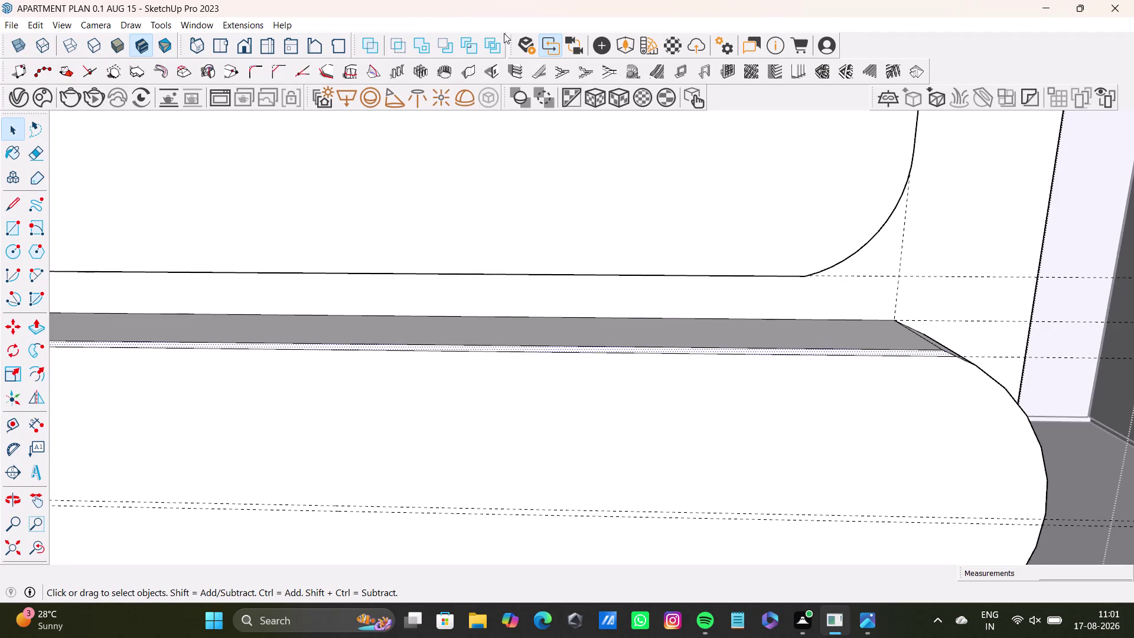
Draw an edge across the unit's middle, from the left curved end to the right curved end.
scroll(down, 3)
scroll(down, 3)
scroll(down, 3)
middle_drag(557, 361, 625, 333)
middle_drag(643, 352, 637, 317)
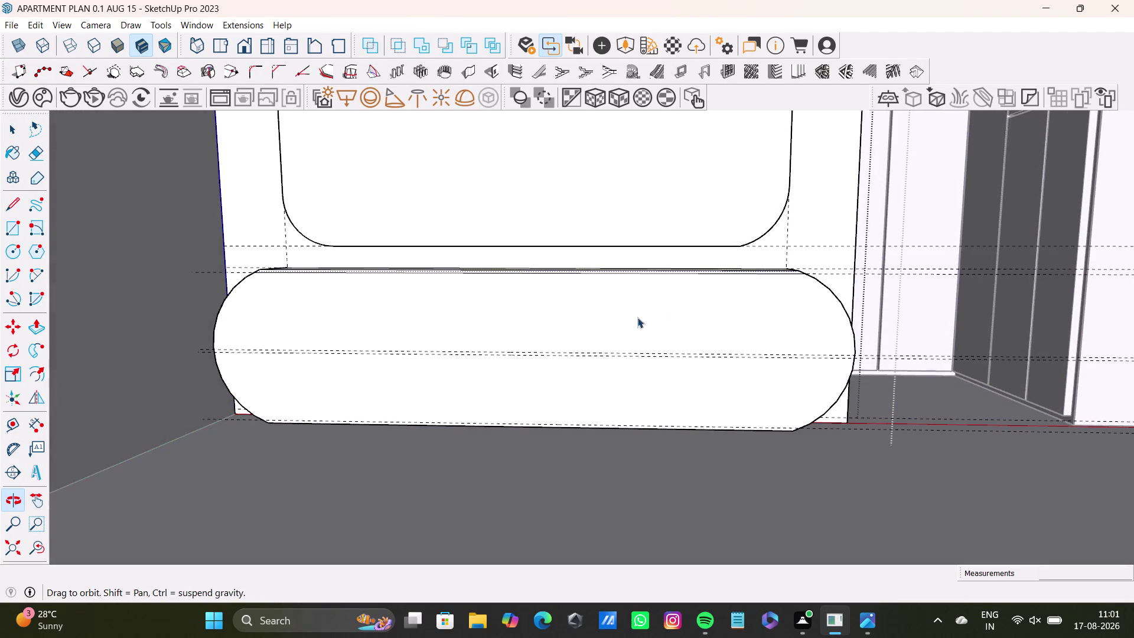
scroll(up, 3)
middle_drag(544, 338, 580, 315)
click(4, 229)
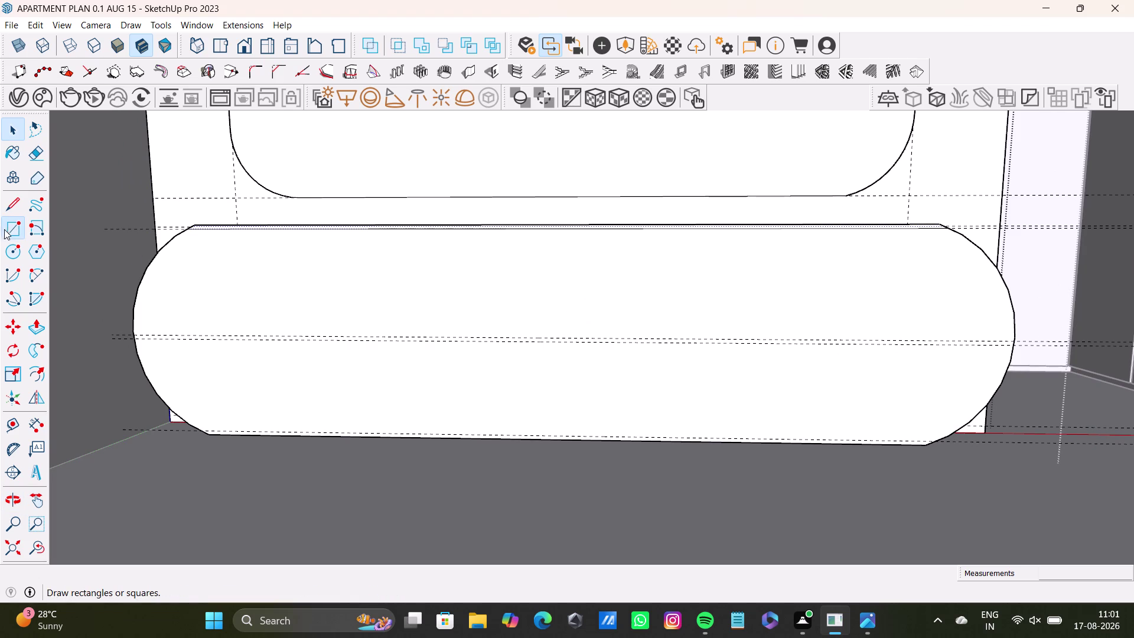
scroll(up, 3)
key(space)
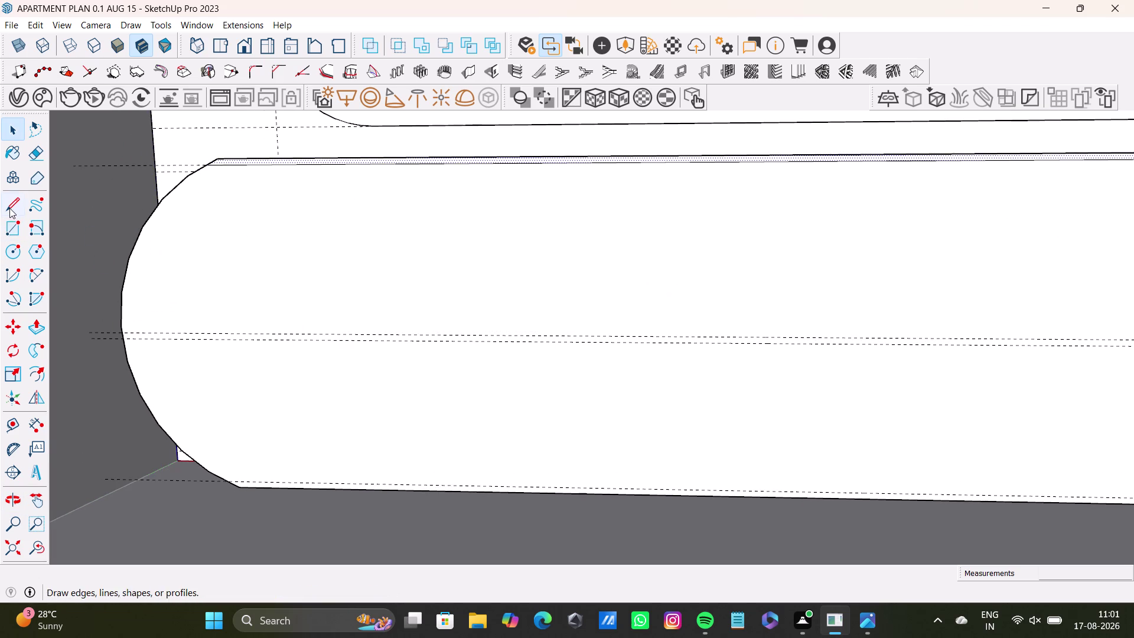
click(14, 206)
scroll(up, 3)
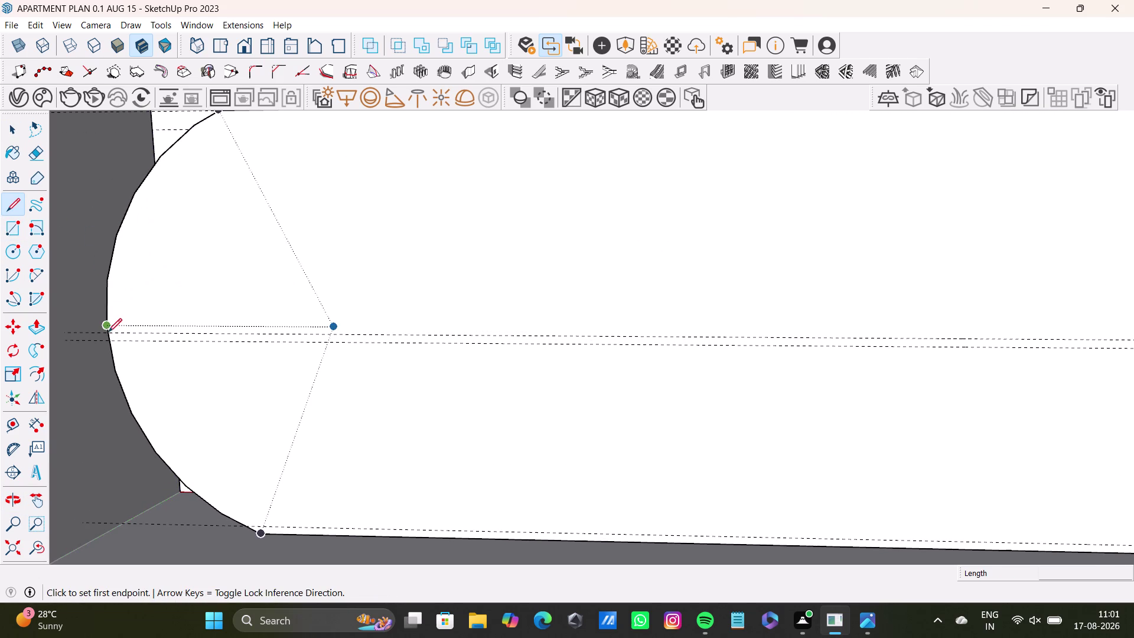
scroll(up, 3)
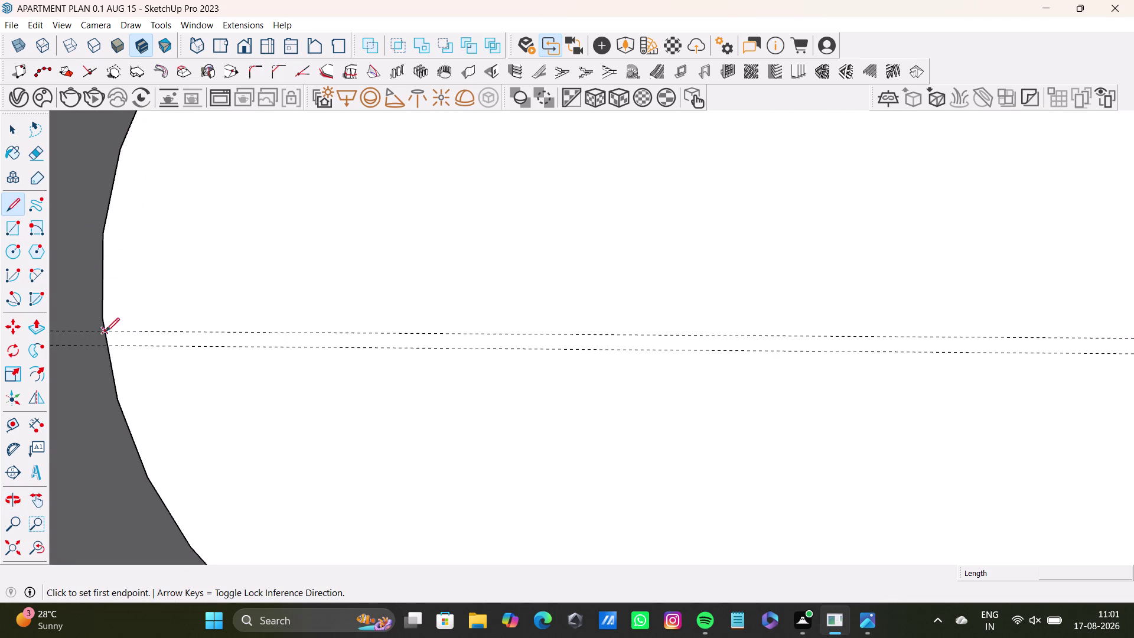
drag(106, 331, 126, 332)
scroll(down, 3)
middle_drag(919, 332, 170, 305)
scroll(down, 3)
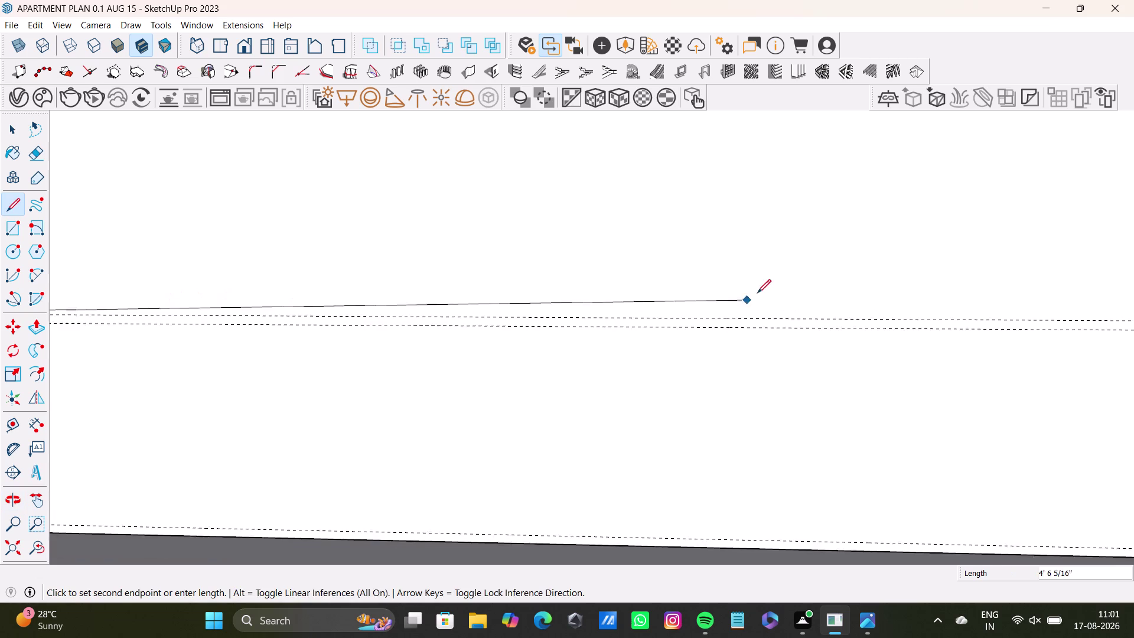
scroll(down, 3)
middle_drag(873, 317, 474, 365)
scroll(down, 3)
middle_drag(911, 359, 829, 379)
scroll(up, 3)
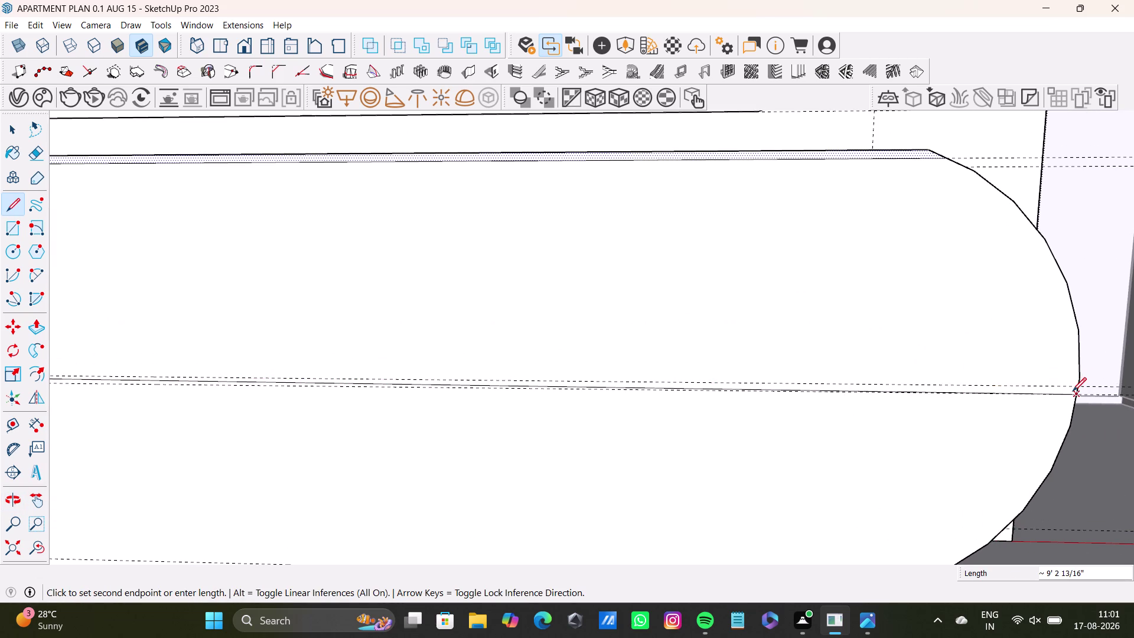
click(1074, 386)
scroll(down, 3)
middle_drag(652, 376, 990, 312)
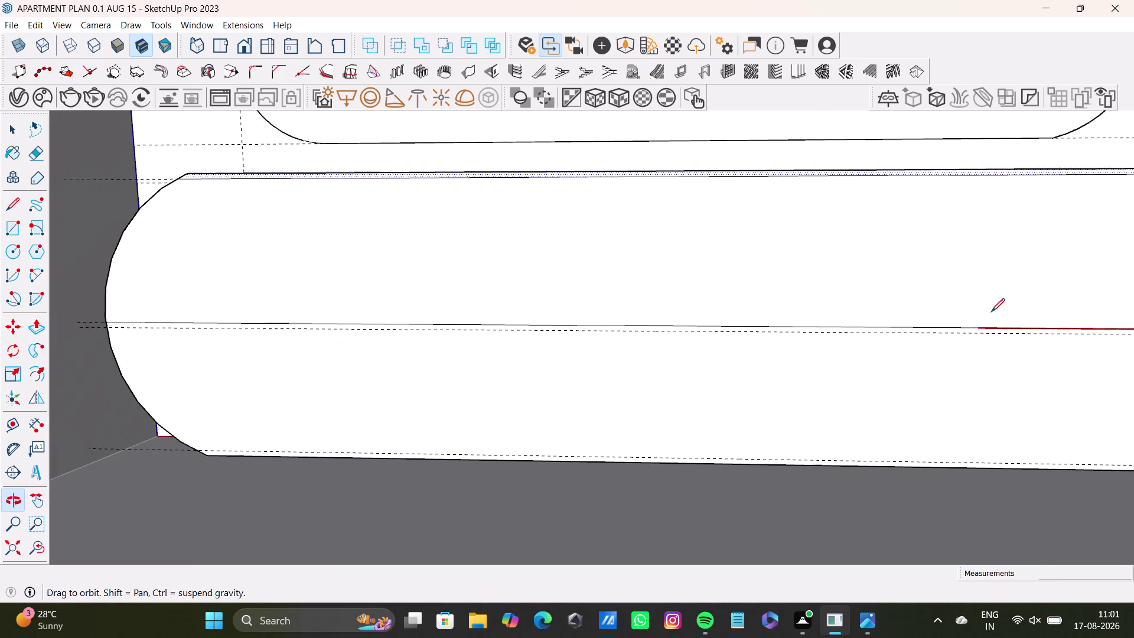
key(space)
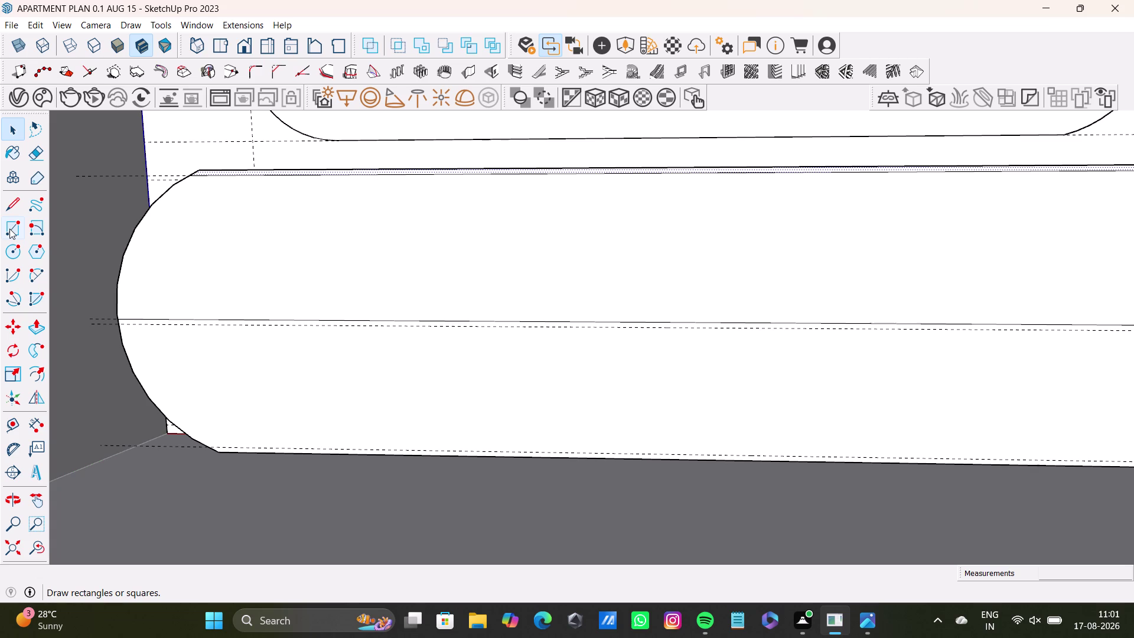
Abandon a rectangle attempt and draw a second edge from the left curved end to the right.
click(10, 228)
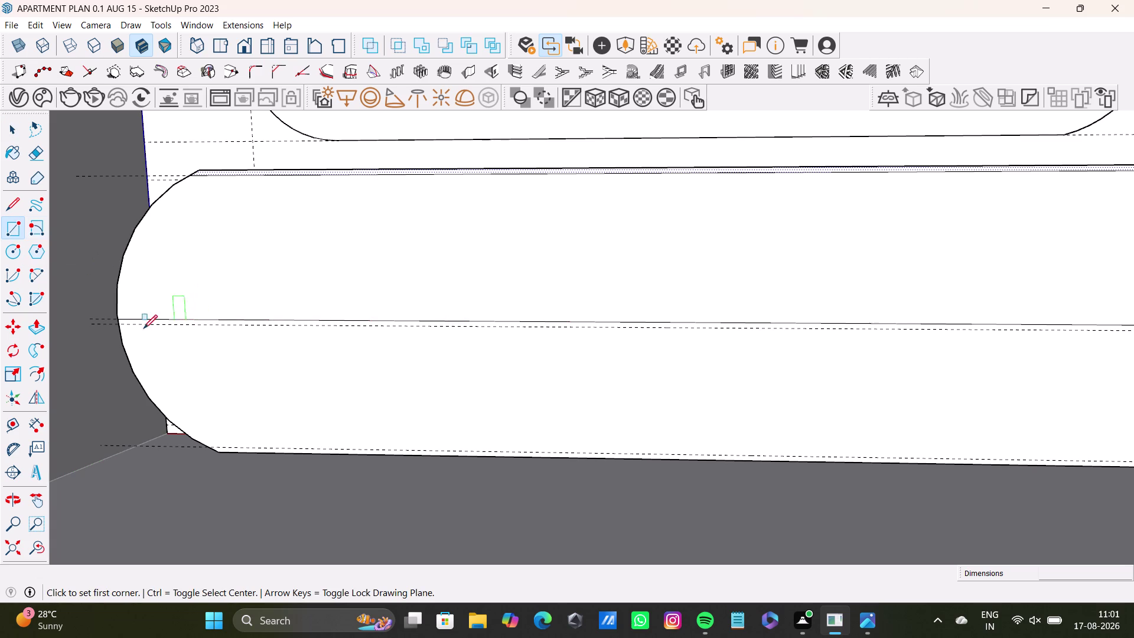
scroll(up, 3)
scroll(up, 3)
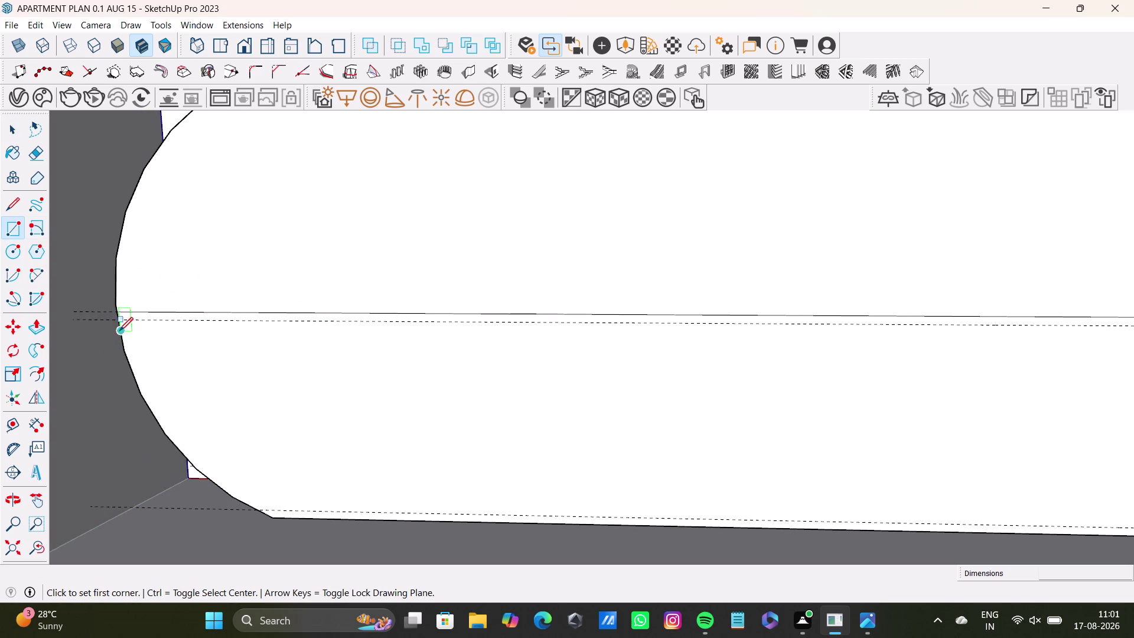
scroll(up, 3)
middle_drag(226, 355, 257, 343)
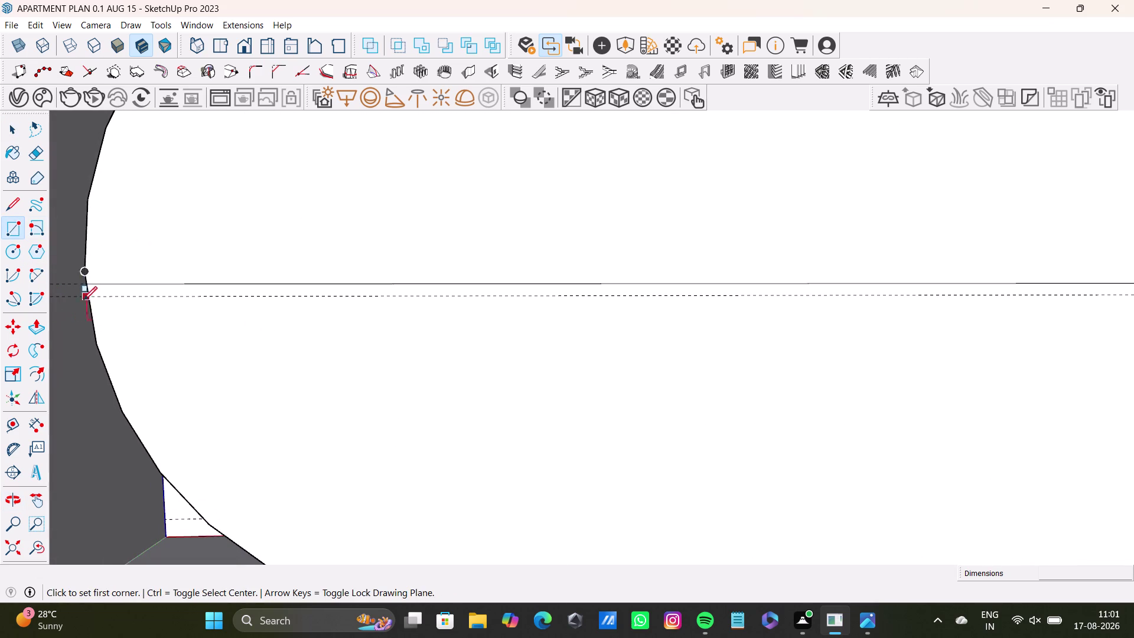
drag(88, 297, 96, 297)
key(space)
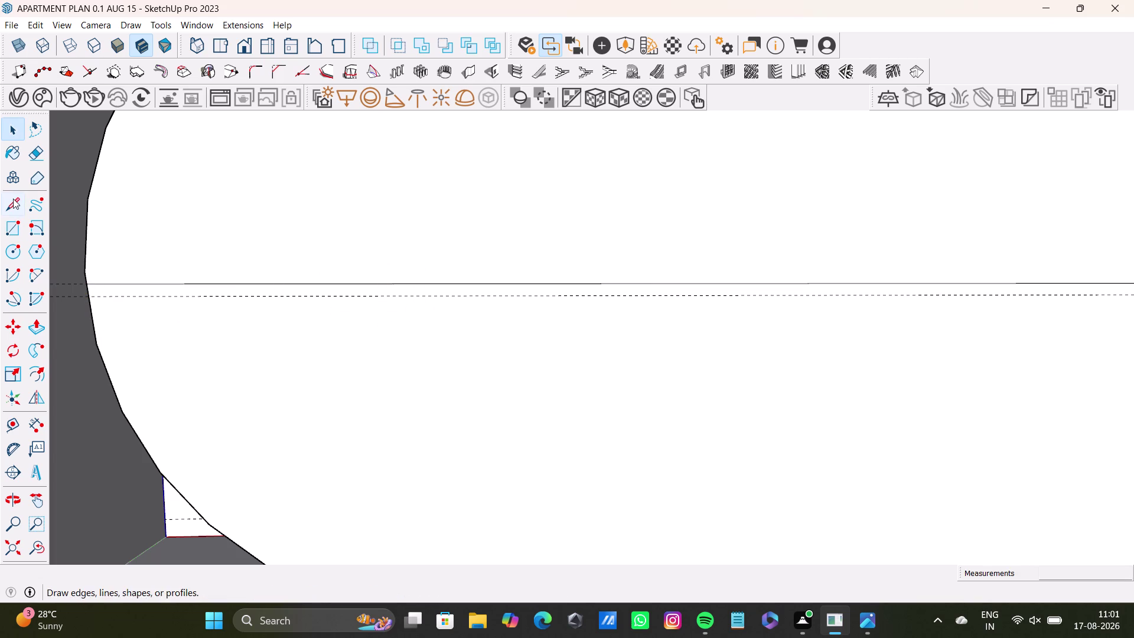
drag(13, 198, 19, 199)
drag(90, 295, 99, 296)
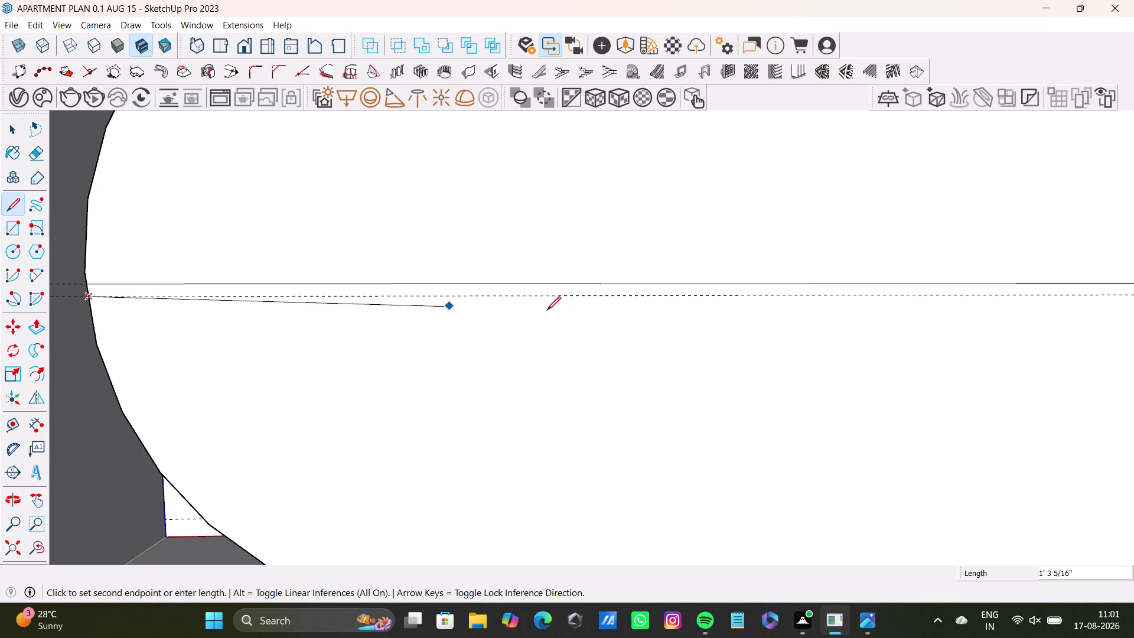
scroll(down, 3)
middle_drag(722, 298, 197, 333)
scroll(down, 3)
middle_drag(736, 326, 446, 354)
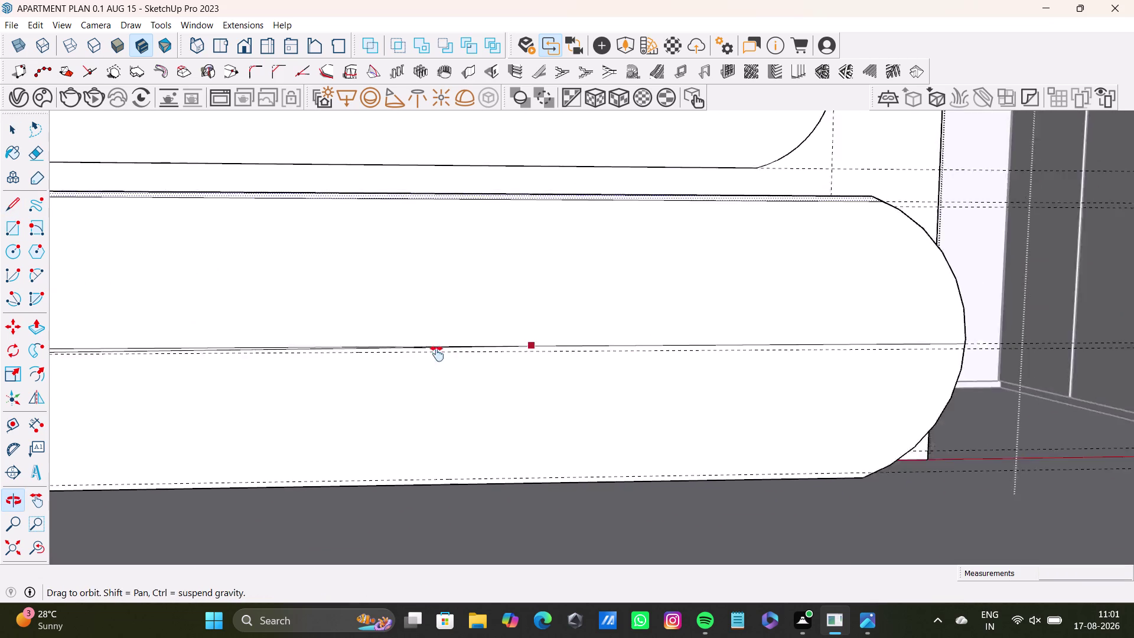
middle_drag(446, 353, 437, 353)
click(870, 353)
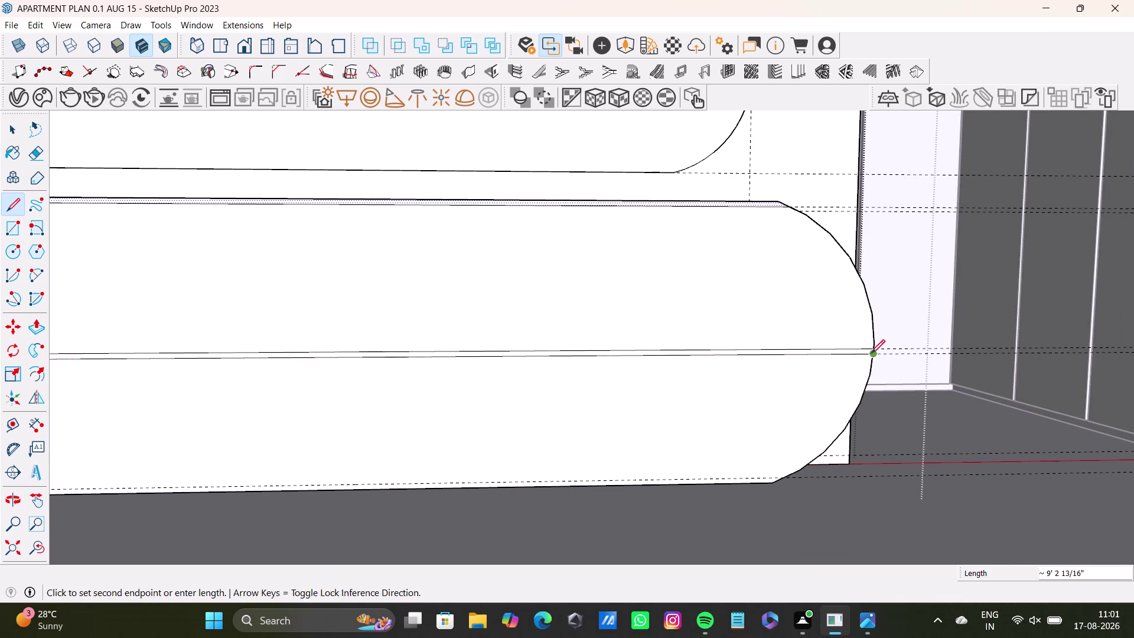
key(space)
scroll(down, 3)
middle_drag(532, 377, 758, 326)
scroll(up, 3)
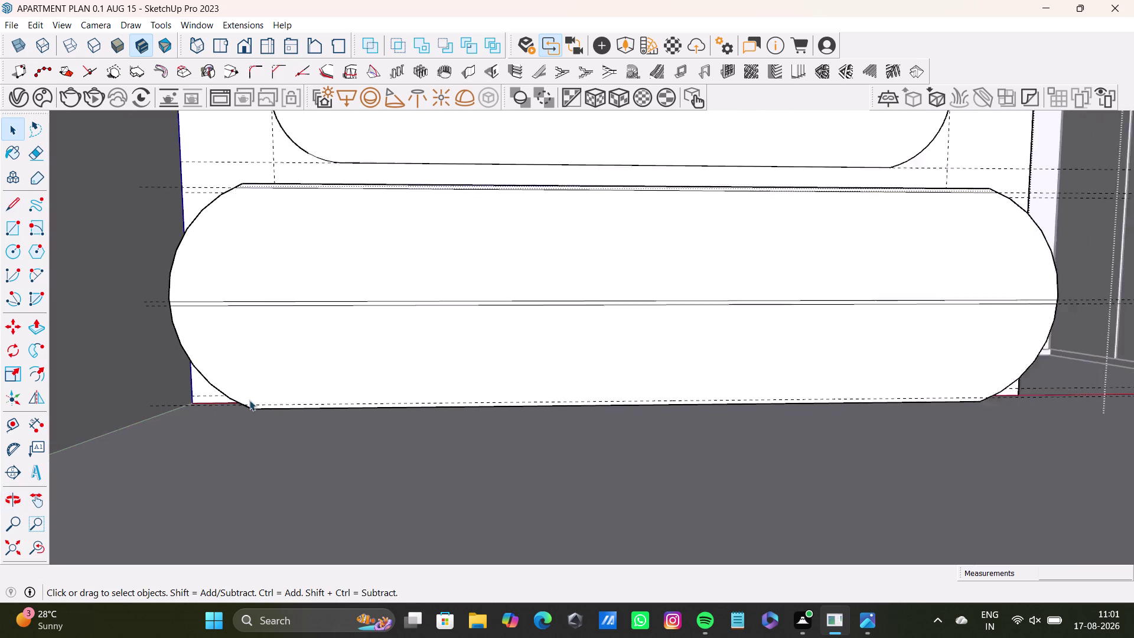
scroll(up, 3)
Trace an edge along the unit's bottom from the left corner to the right end.
click(12, 214)
scroll(up, 3)
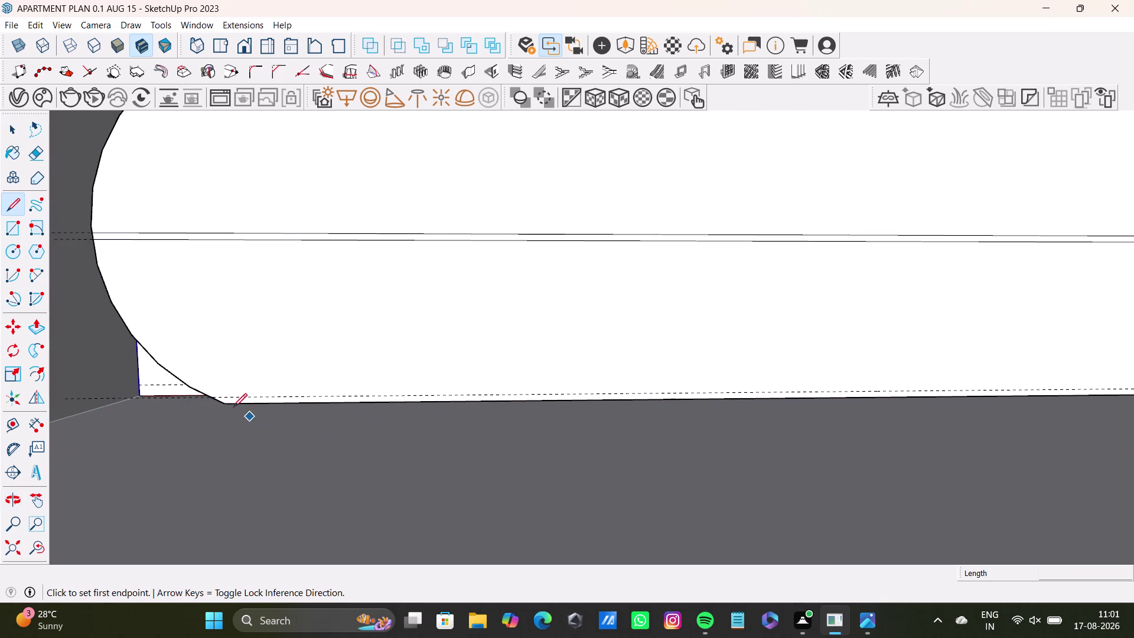
scroll(up, 3)
scroll(up, 3)
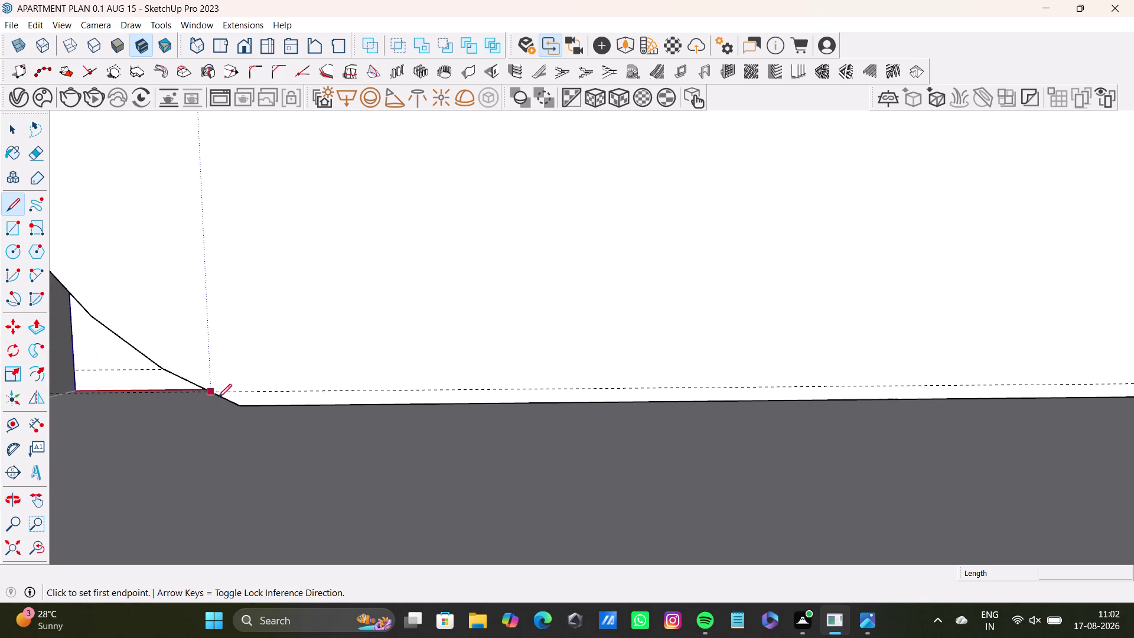
click(213, 393)
scroll(down, 3)
middle_drag(852, 387, 341, 401)
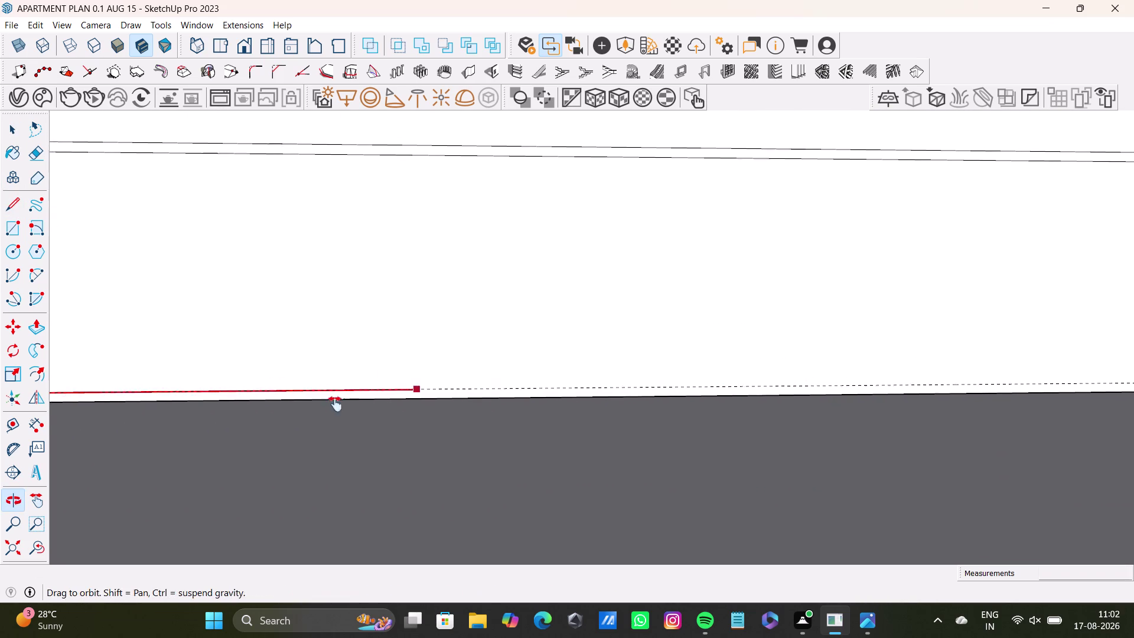
middle_drag(341, 400, 336, 404)
scroll(down, 3)
middle_drag(877, 400, 438, 420)
scroll(down, 3)
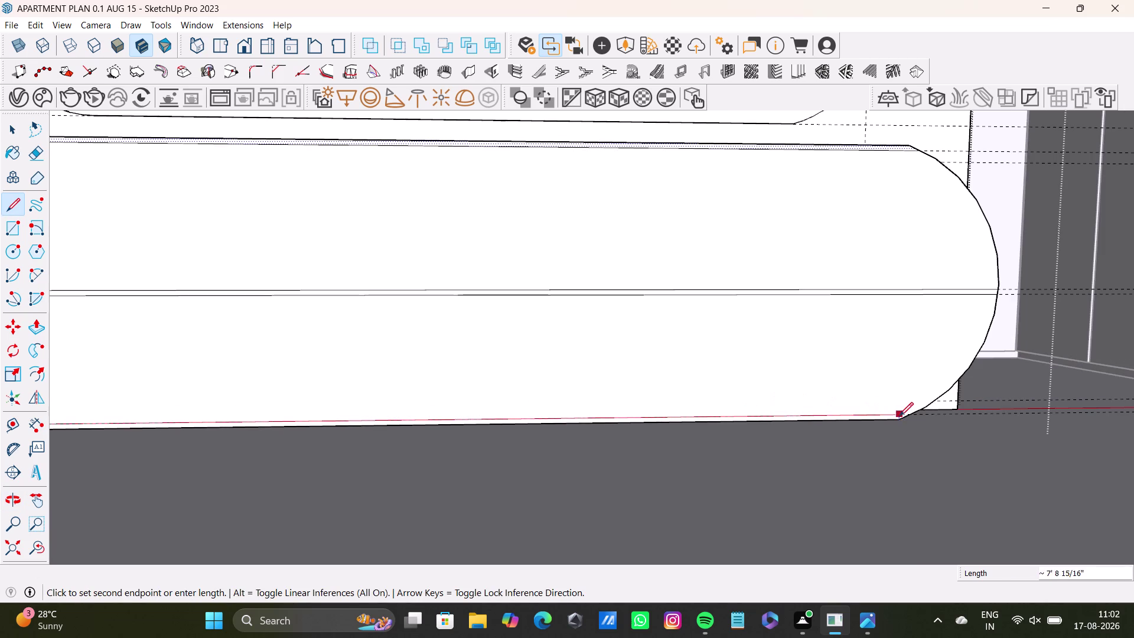
click(909, 416)
key(space)
scroll(down, 3)
middle_drag(572, 354, 714, 410)
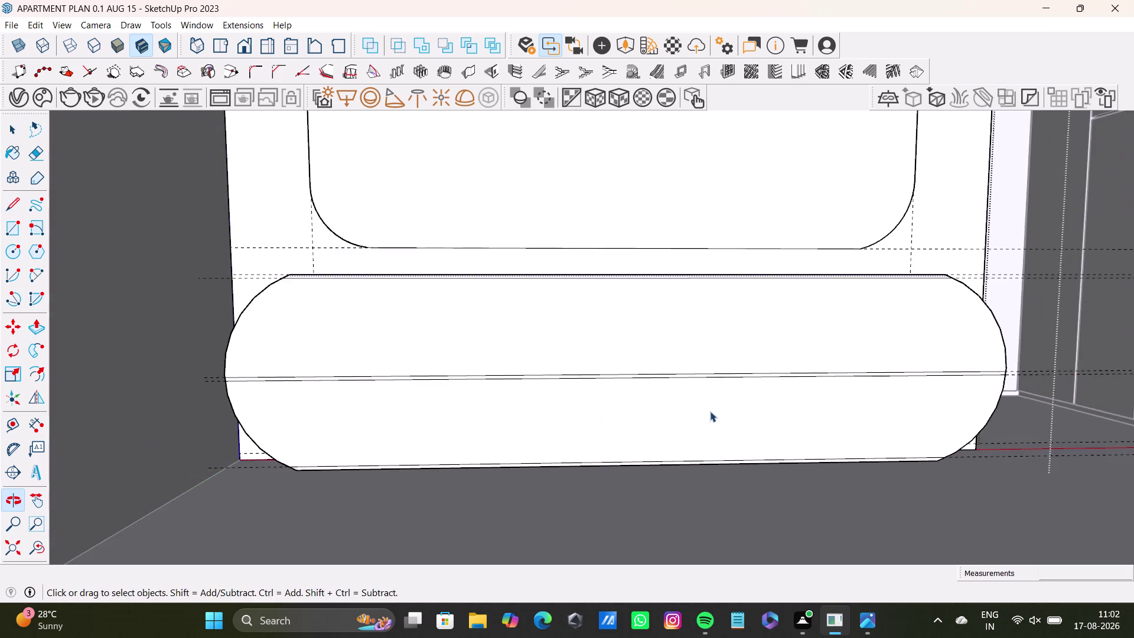
middle_drag(697, 420, 639, 440)
scroll(up, 3)
middle_drag(575, 409, 600, 372)
click(359, 329)
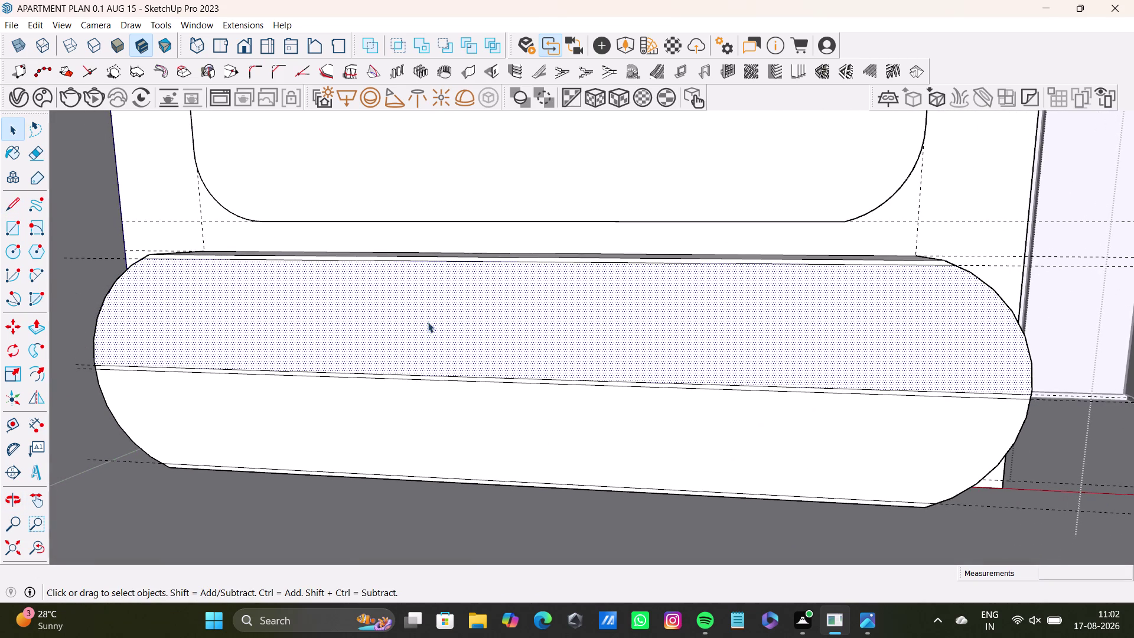
Push the thin groove strip on the lower unit's front in by 1/2 inch.
scroll(up, 3)
middle_drag(423, 322, 417, 415)
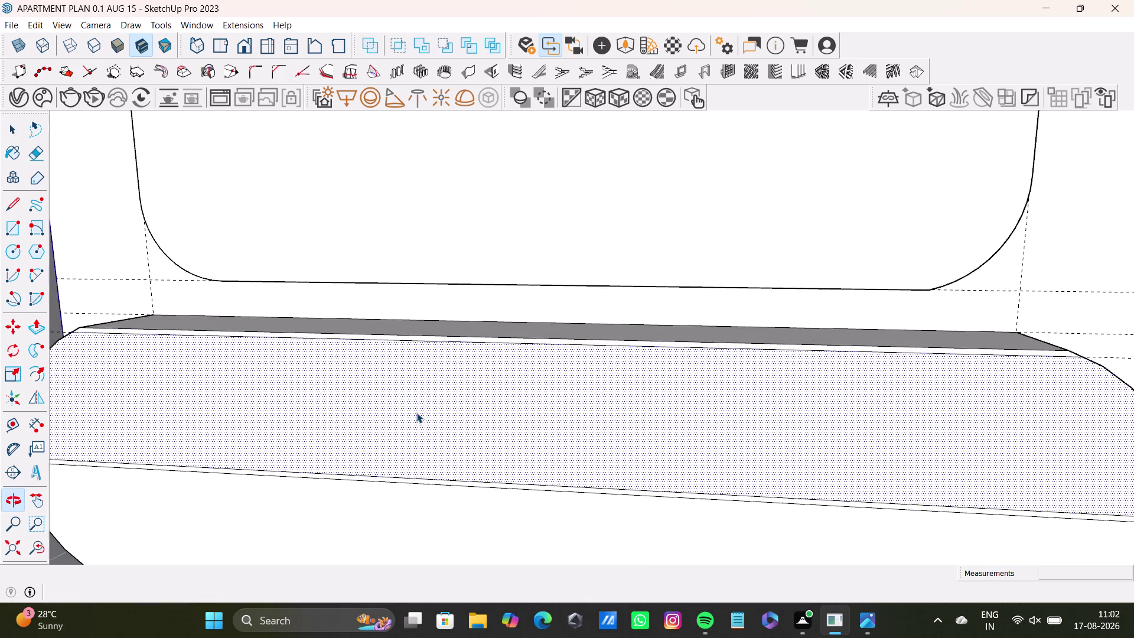
scroll(up, 3)
middle_drag(413, 380, 398, 455)
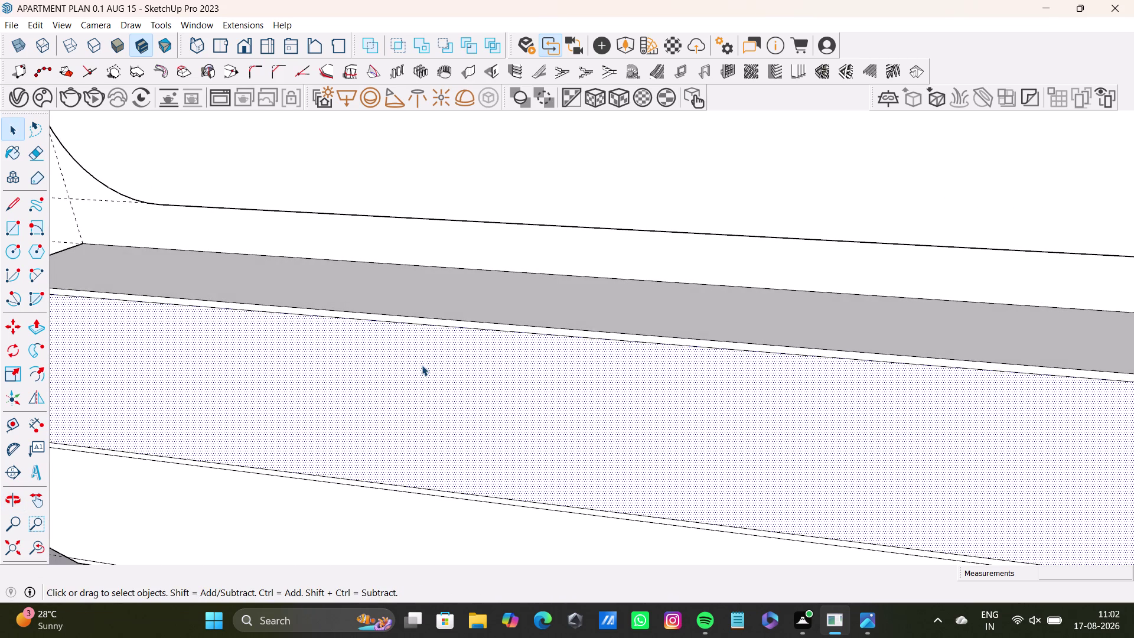
scroll(up, 3)
middle_drag(431, 345, 426, 396)
middle_drag(429, 397, 446, 369)
key(space)
click(466, 377)
scroll(down, 3)
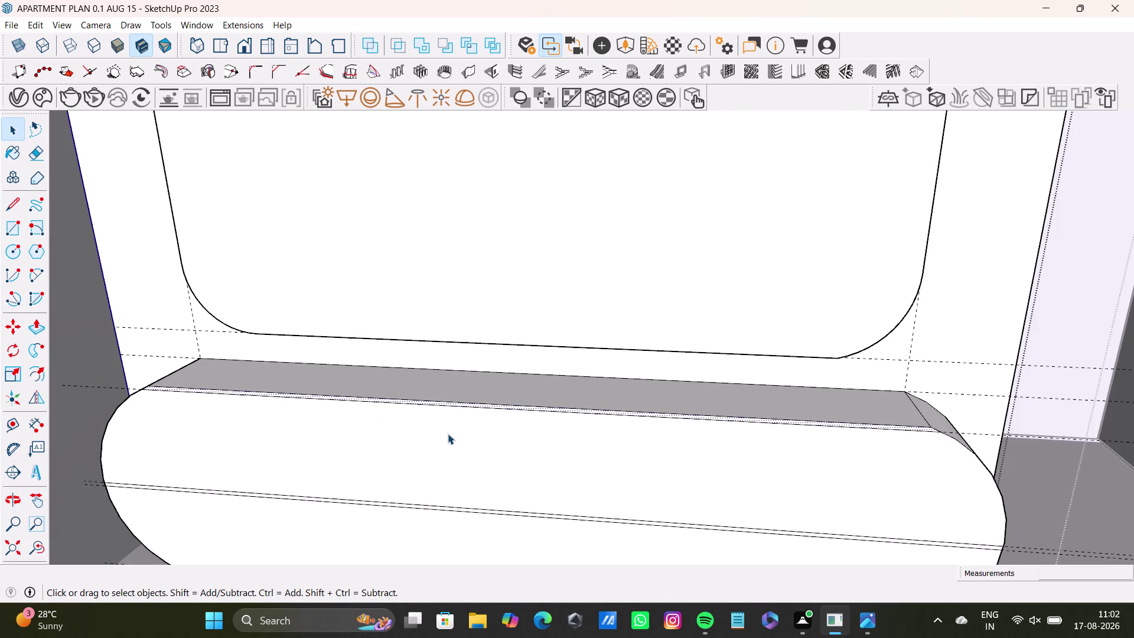
middle_drag(448, 433, 448, 329)
middle_drag(457, 390, 459, 361)
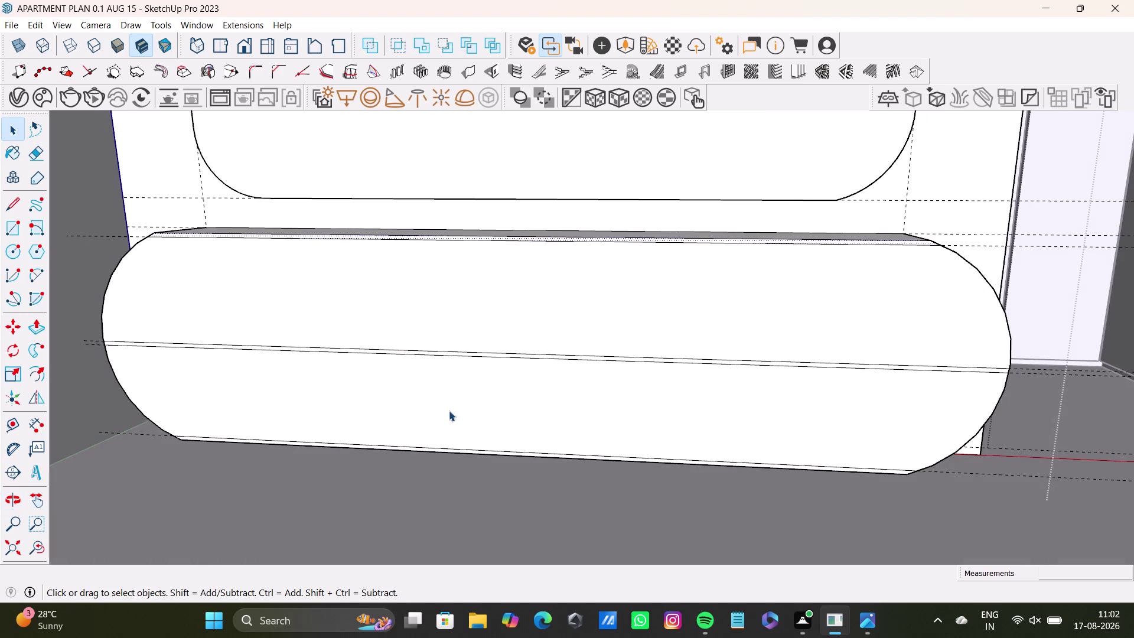
click(448, 411)
scroll(up, 3)
middle_drag(488, 386, 485, 407)
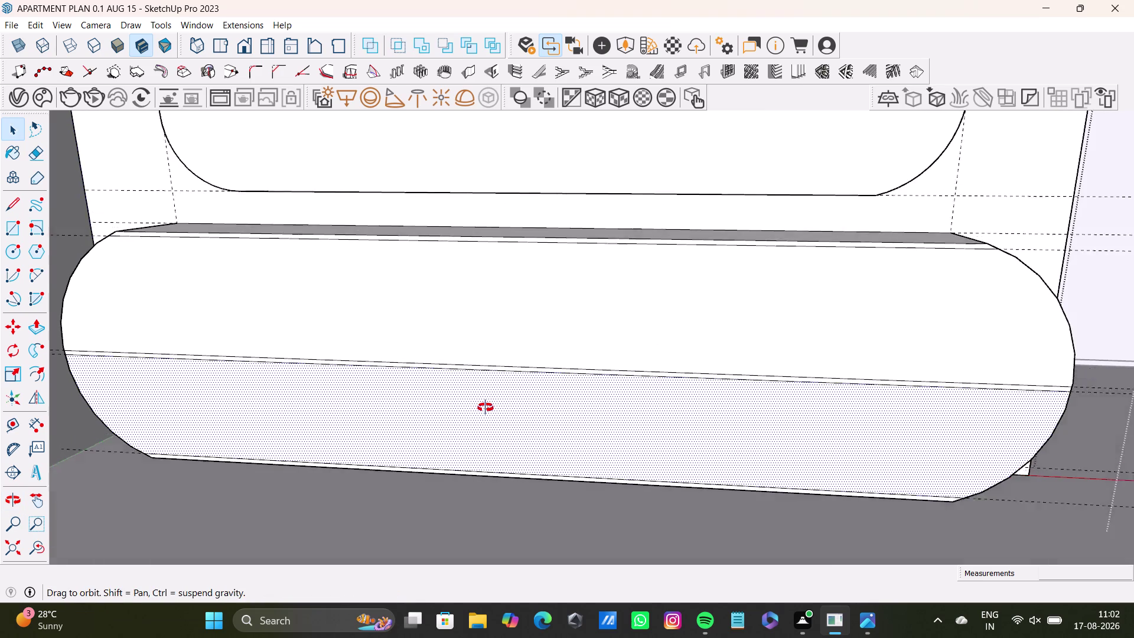
middle_drag(485, 407, 481, 412)
scroll(up, 3)
click(515, 388)
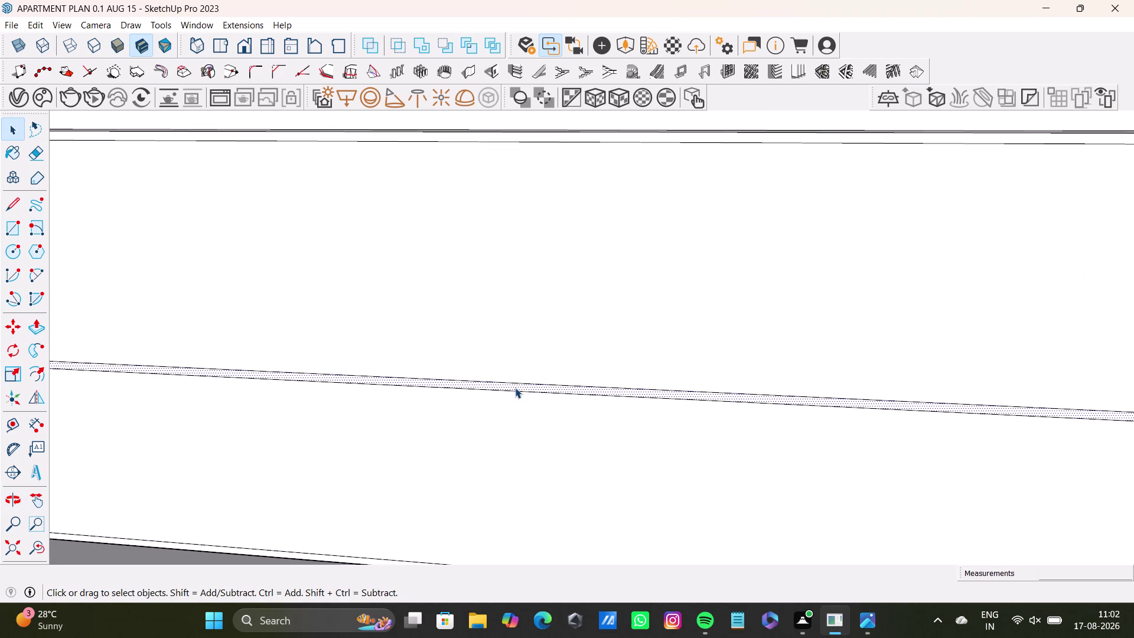
key(p)
click(515, 387)
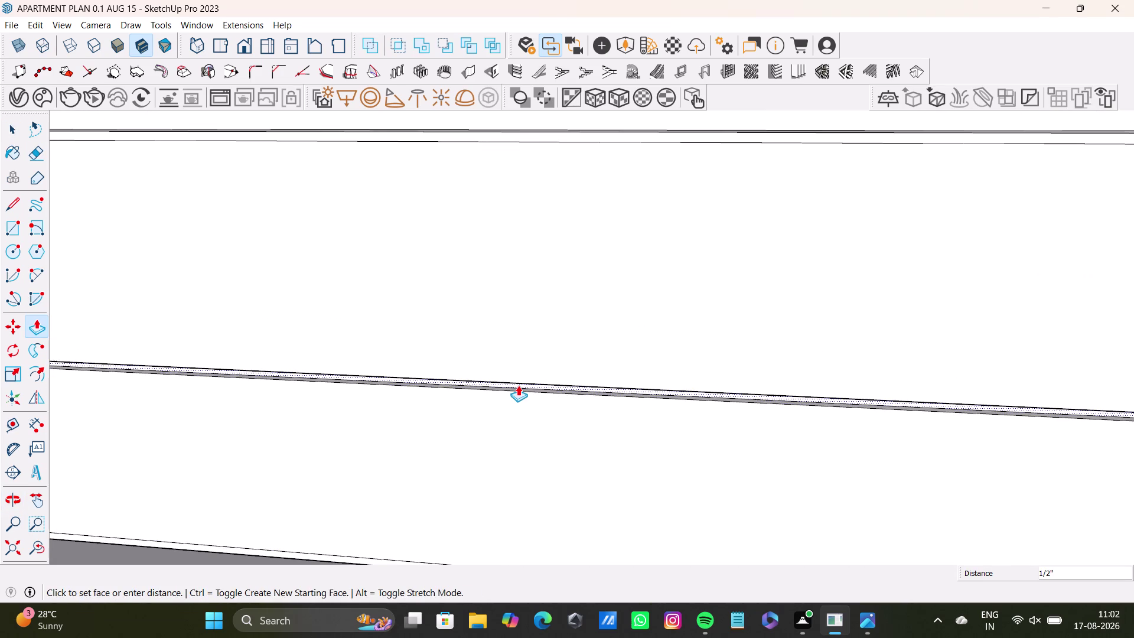
key(space)
scroll(down, 3)
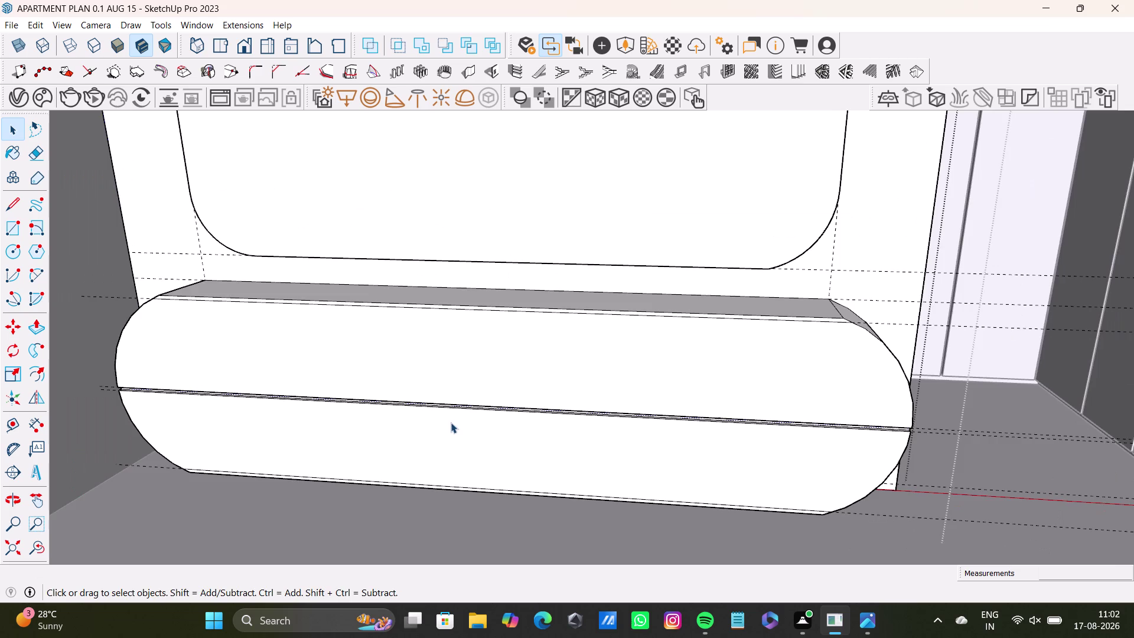
Check the pushed groove from the side and select the thin strip under the top.
middle_drag(450, 422, 496, 411)
middle_drag(493, 416, 426, 380)
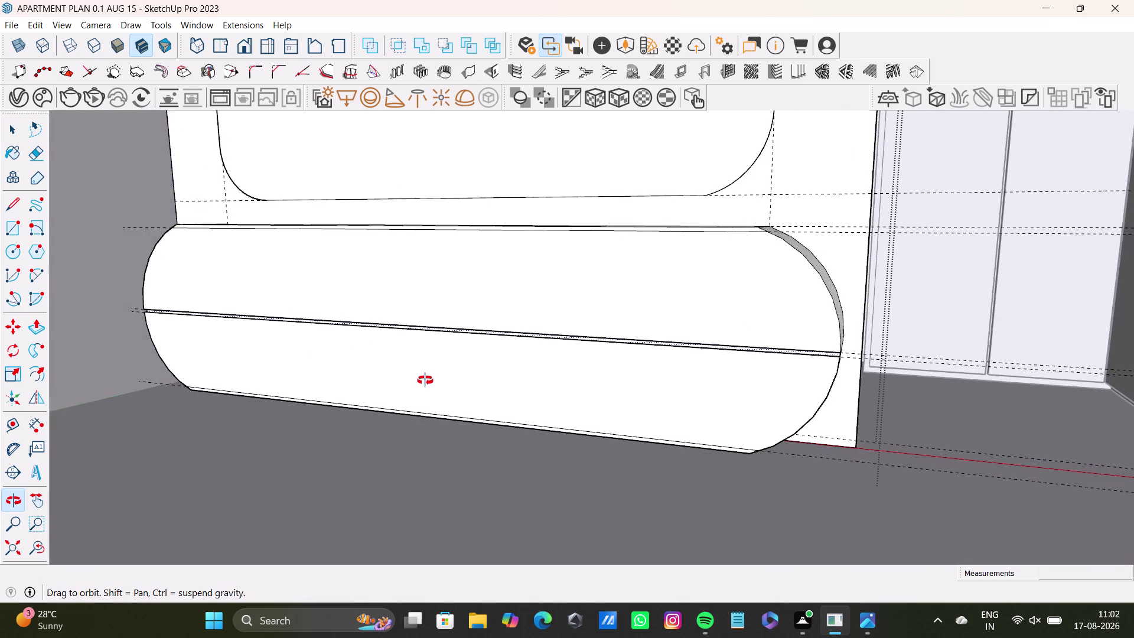
middle_drag(426, 379, 474, 424)
scroll(up, 3)
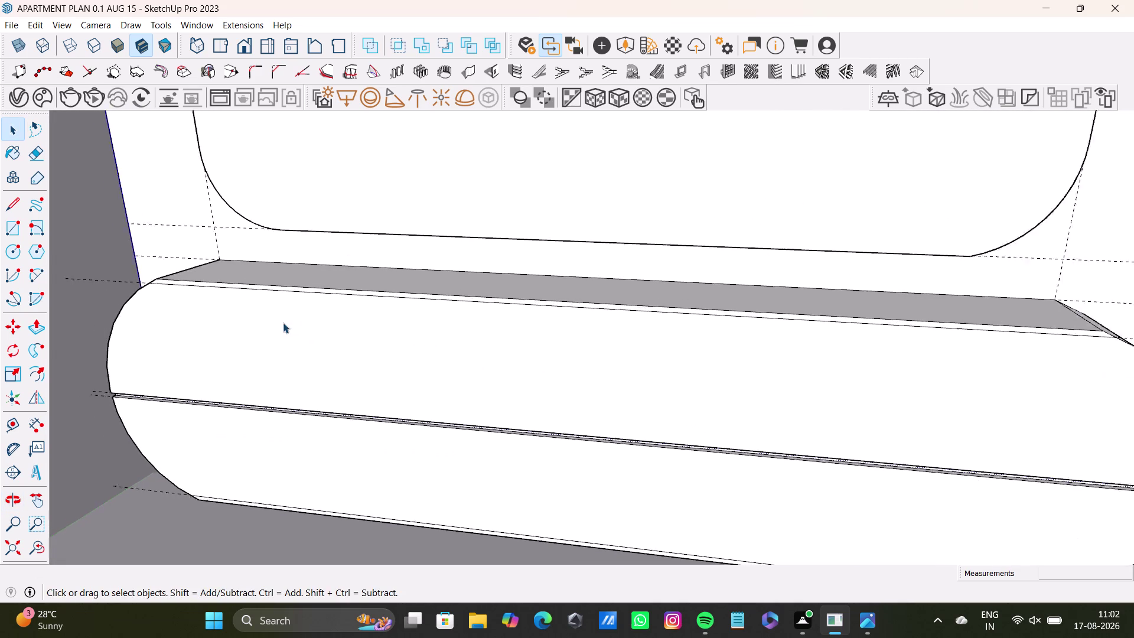
scroll(up, 3)
middle_drag(295, 313, 316, 427)
scroll(up, 3)
click(349, 381)
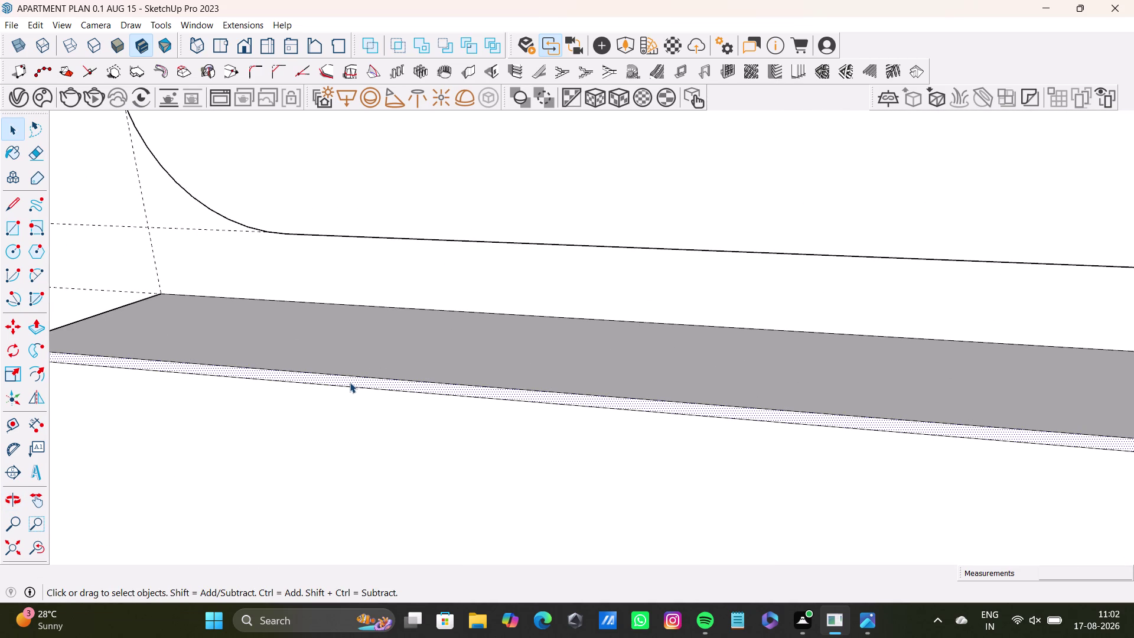
Push the thin strip under the lower unit's top in by 1/4 inch.
key(p)
click(350, 382)
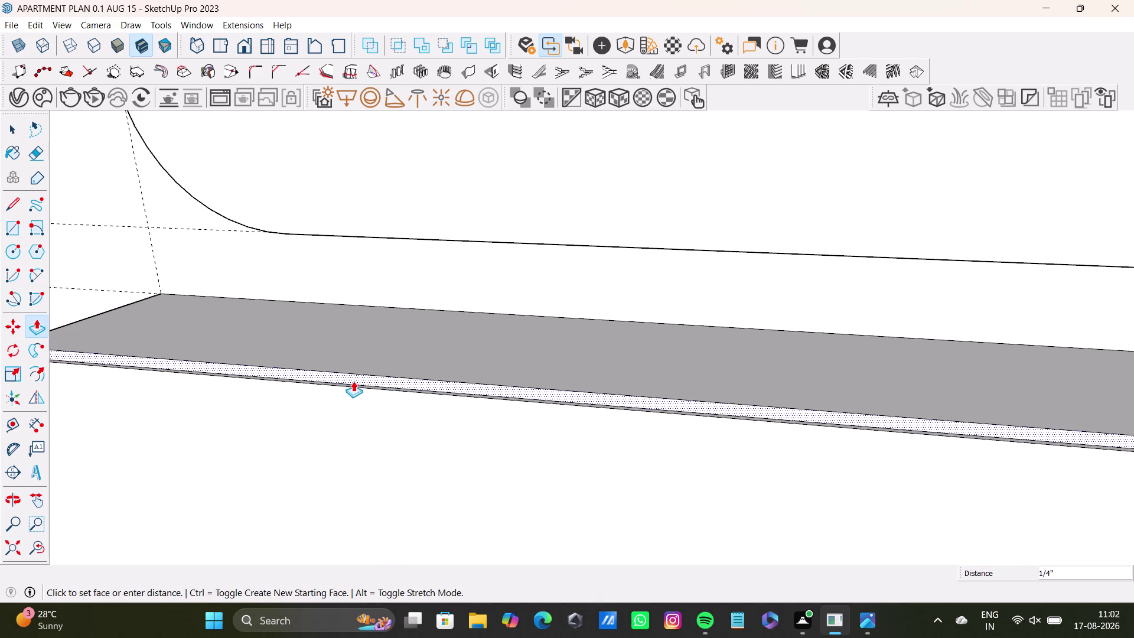
scroll(down, 3)
middle_drag(344, 442, 355, 278)
scroll(down, 3)
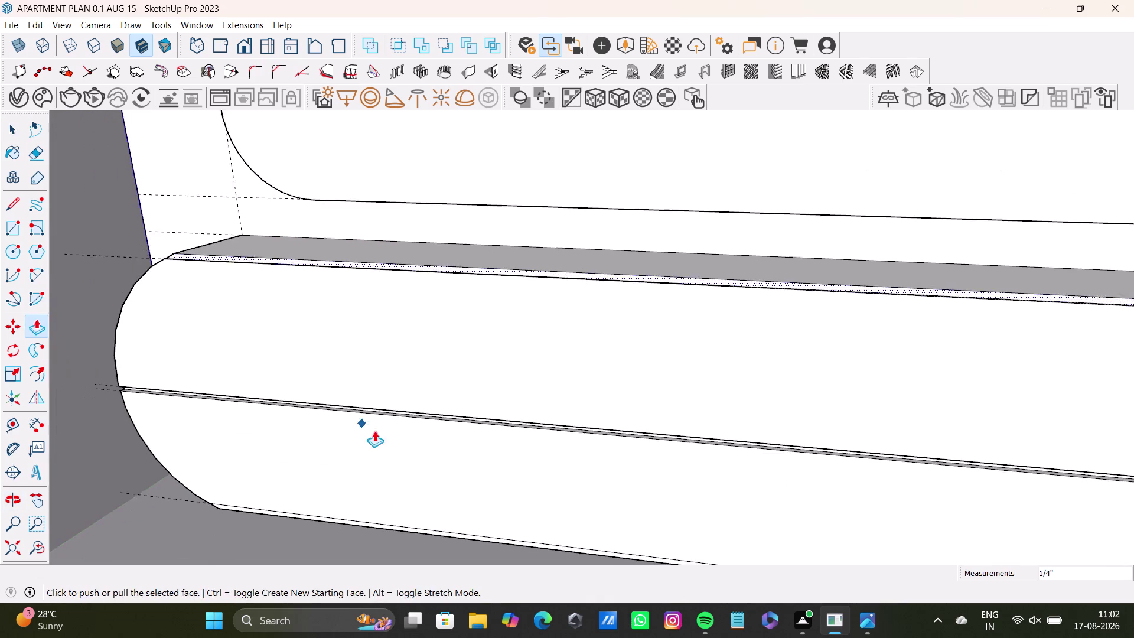
middle_drag(375, 428, 376, 311)
scroll(up, 3)
Select the thin strip along the unit's base and push/pull it.
key(space)
click(414, 410)
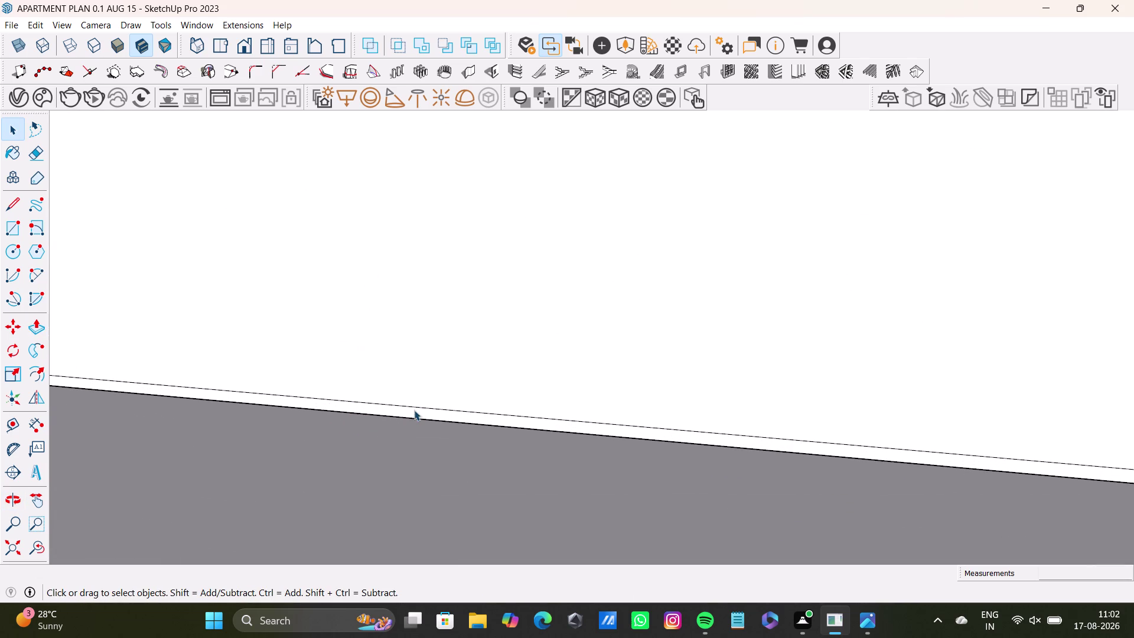
key(p)
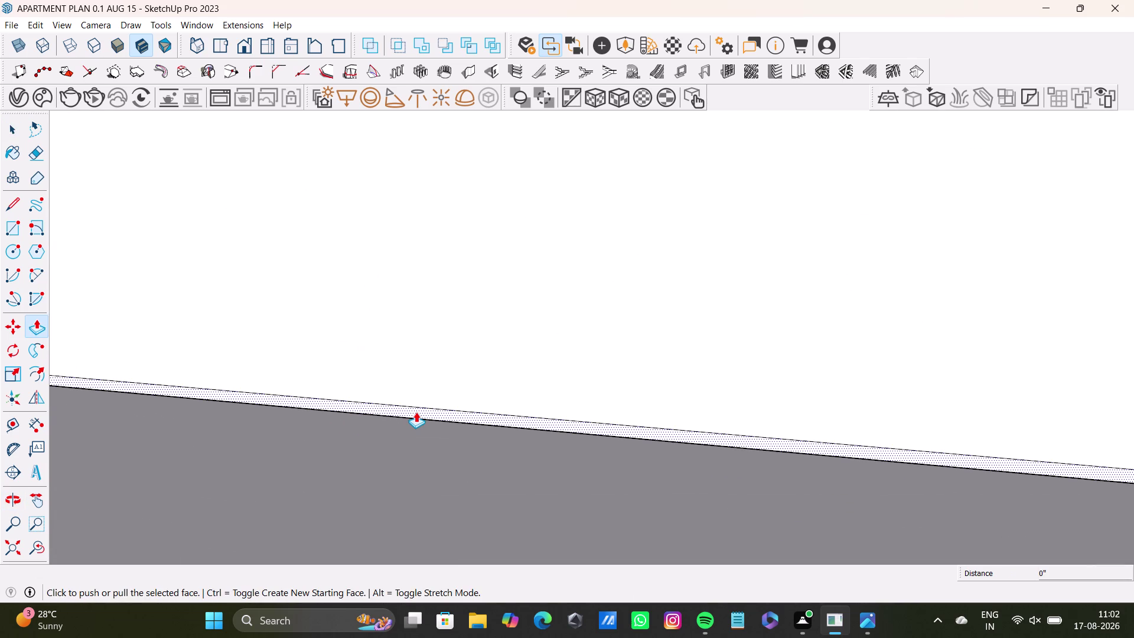
drag(416, 411, 422, 408)
middle_drag(407, 417, 407, 418)
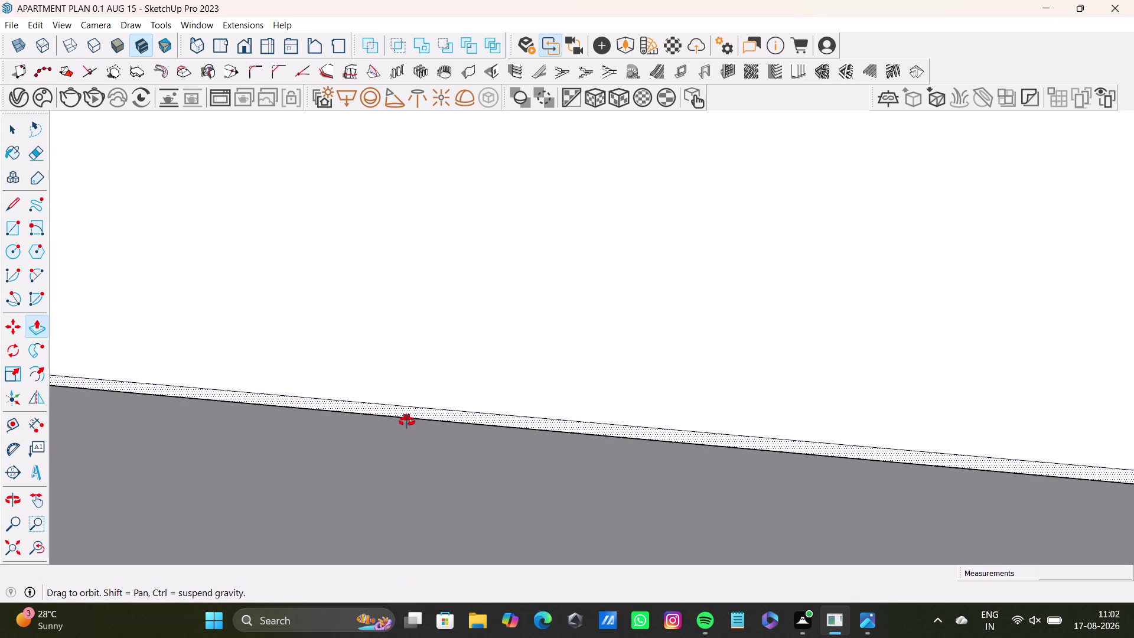
middle_drag(407, 418, 356, 500)
drag(431, 409, 437, 408)
key(space)
Orbit out to look over the whole wall unit from above, ending facing it.
scroll(down, 3)
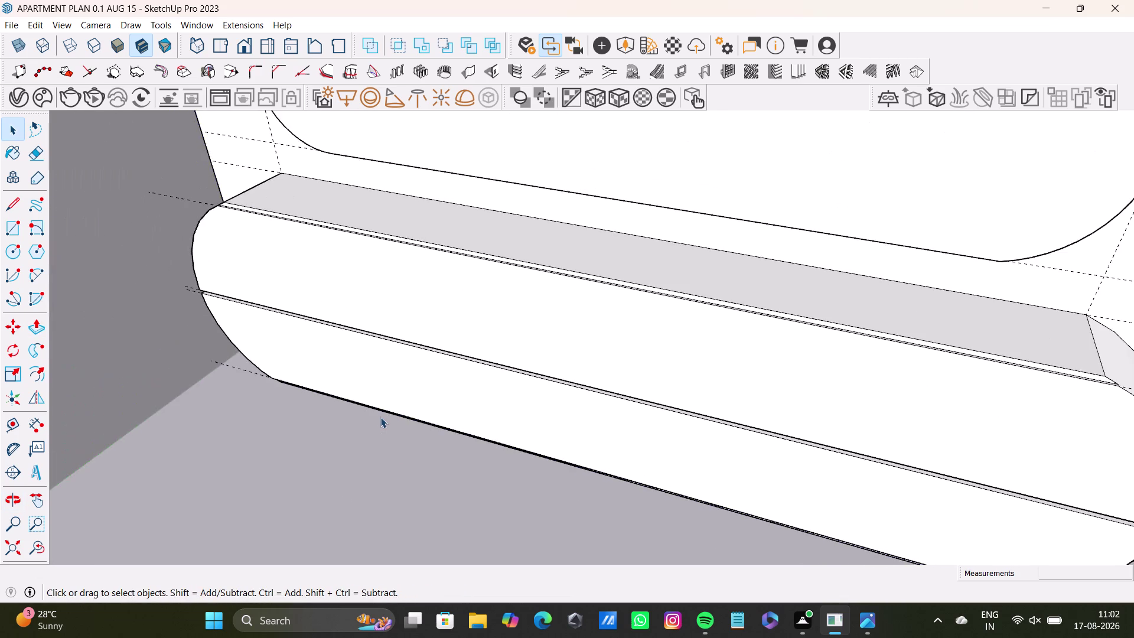
middle_drag(380, 413, 205, 356)
middle_drag(238, 380, 302, 413)
scroll(down, 3)
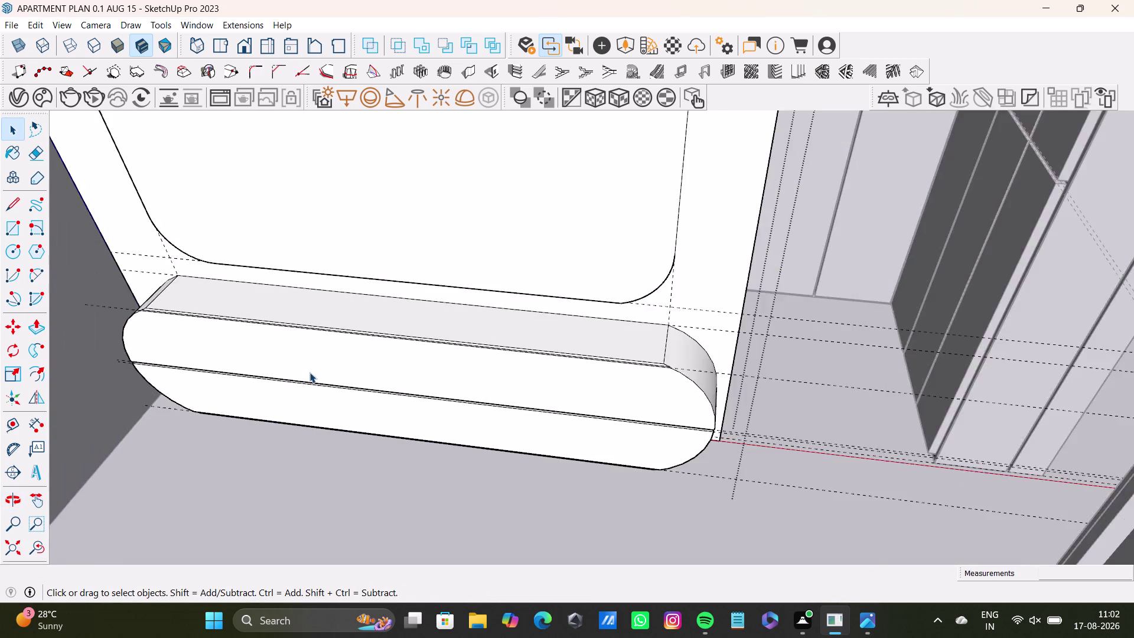
scroll(down, 3)
middle_drag(310, 371, 509, 418)
middle_drag(457, 339, 462, 318)
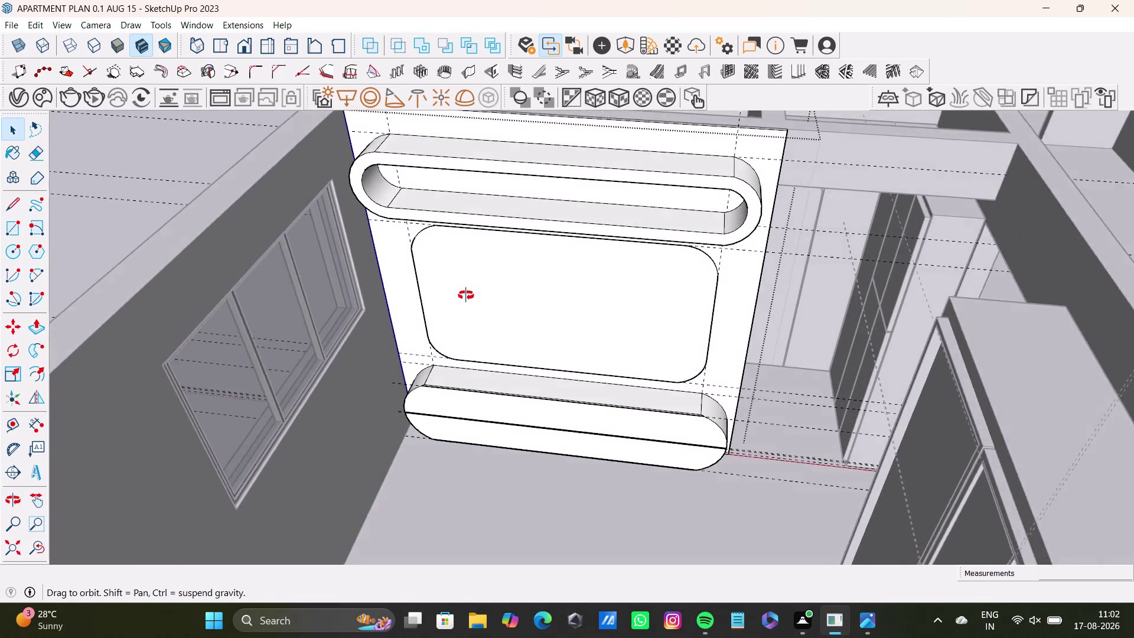
middle_drag(462, 318, 383, 379)
middle_drag(387, 384, 415, 337)
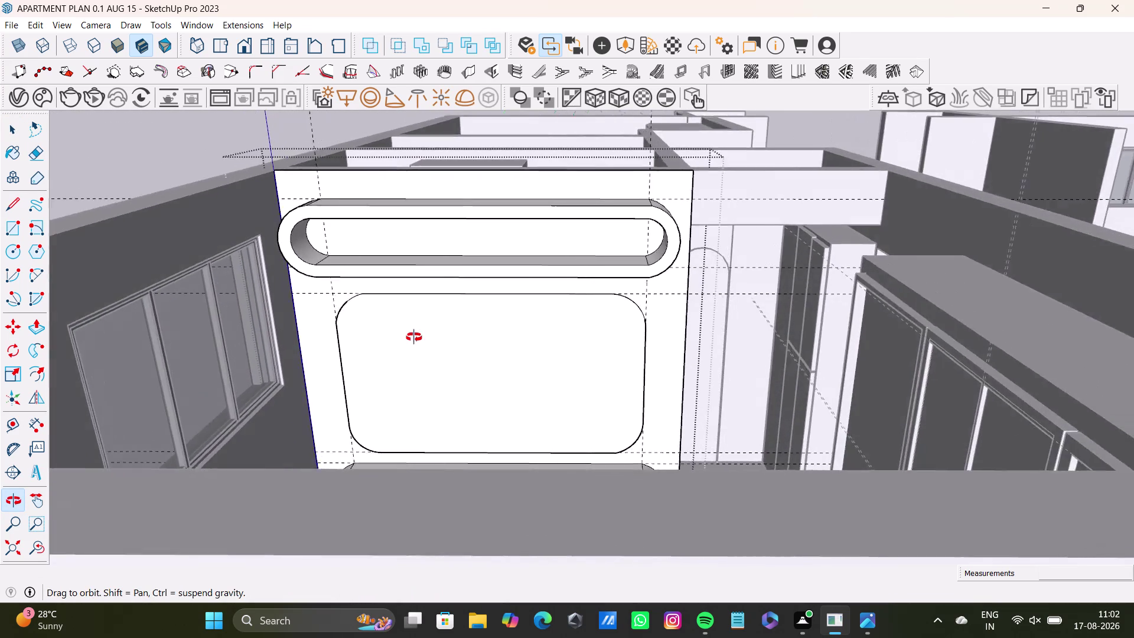
middle_drag(416, 338, 392, 351)
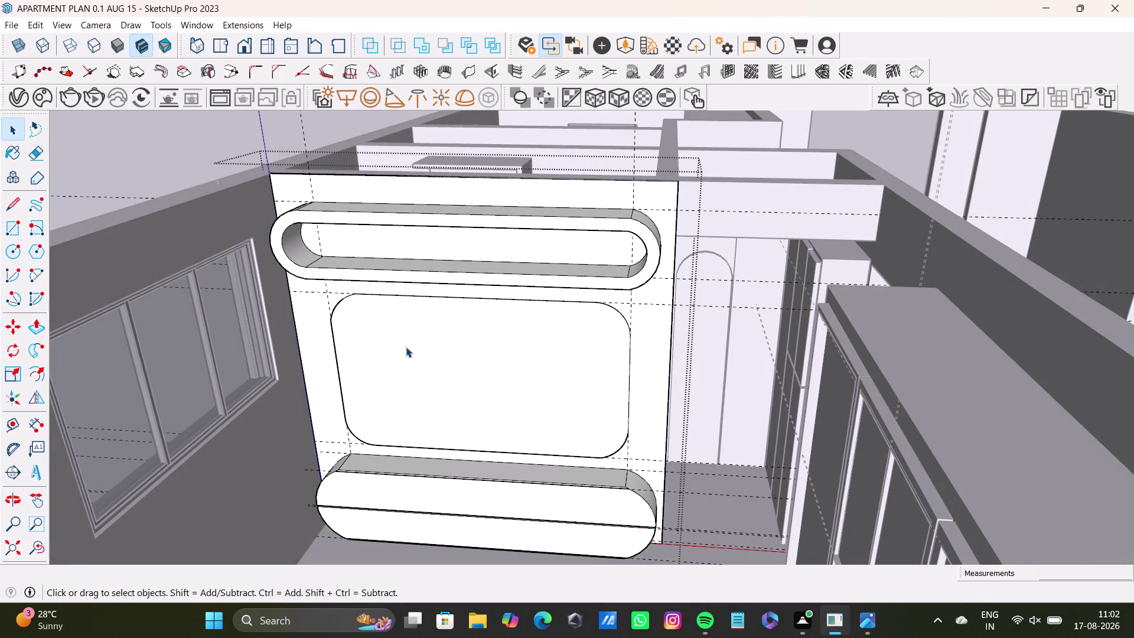
key(space)
click(439, 349)
key(p)
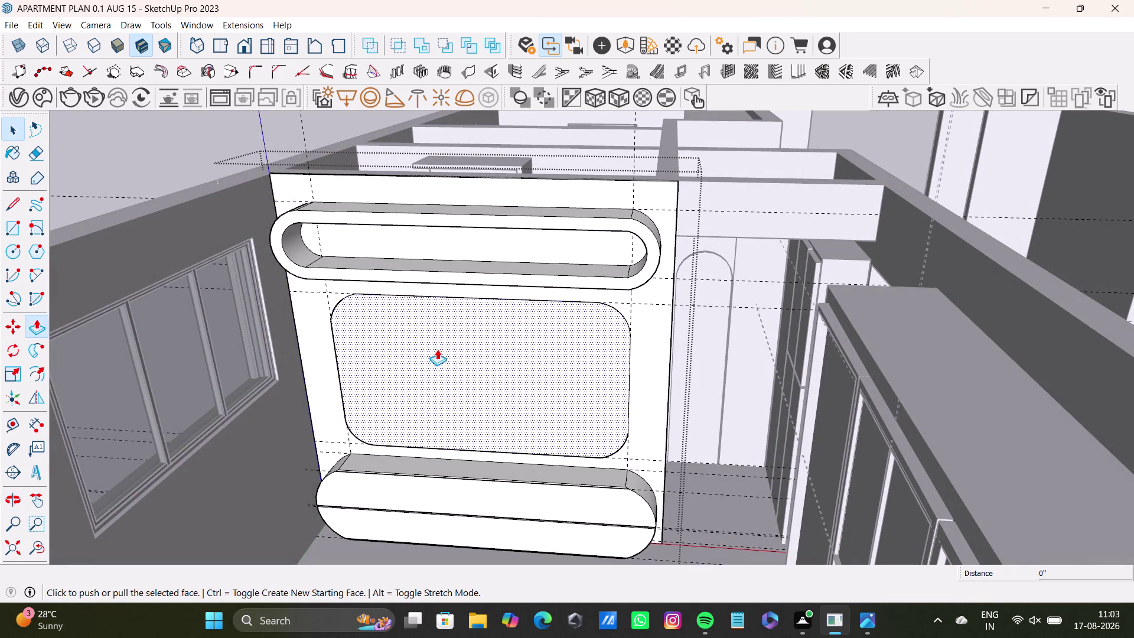
click(422, 348)
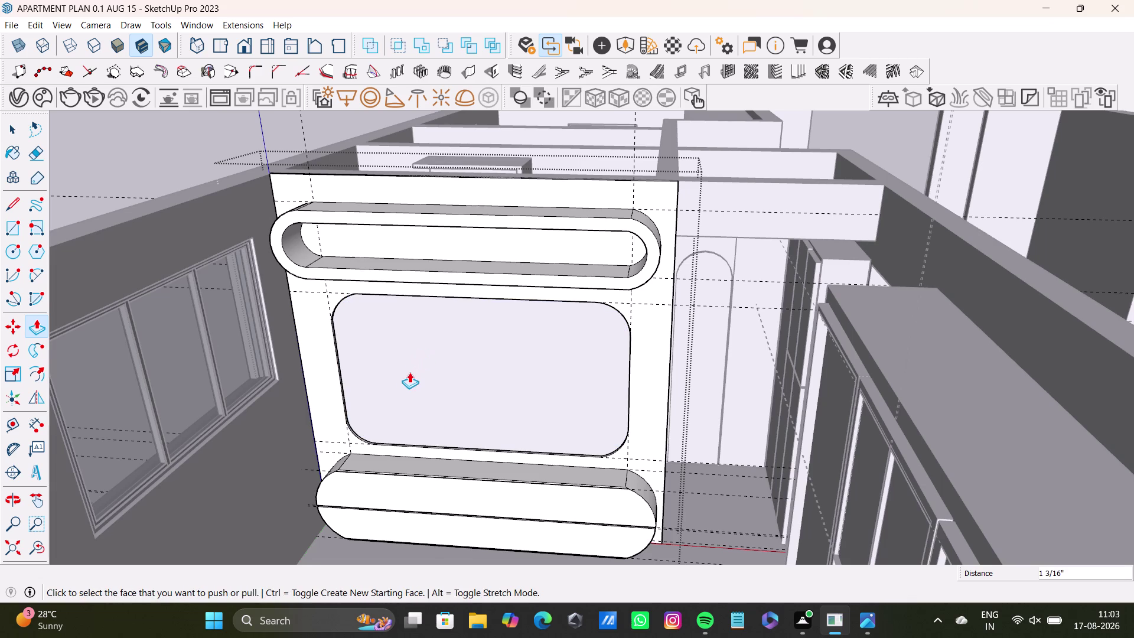
key(space)
middle_drag(377, 390, 385, 407)
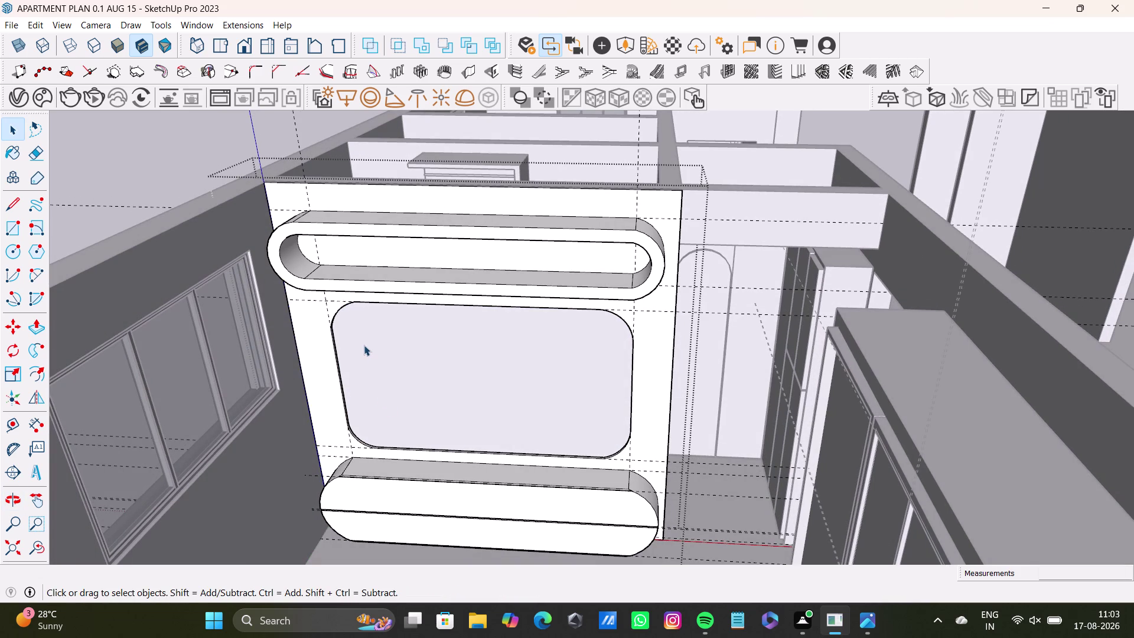
middle_drag(380, 365, 456, 382)
scroll(up, 3)
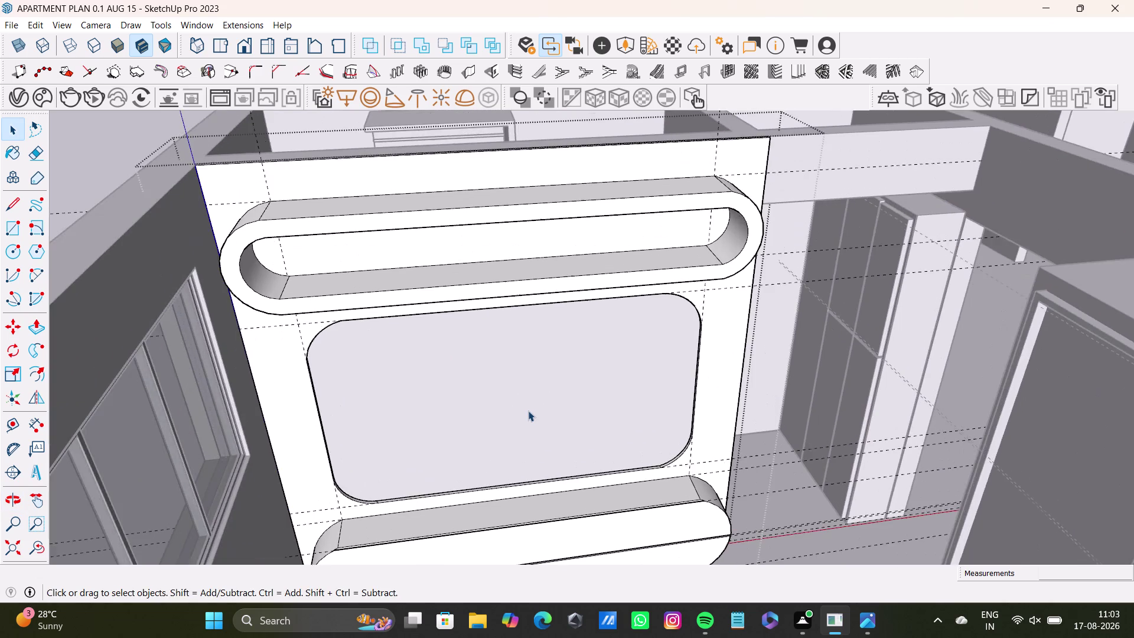
middle_drag(535, 410, 466, 447)
middle_drag(466, 424, 470, 318)
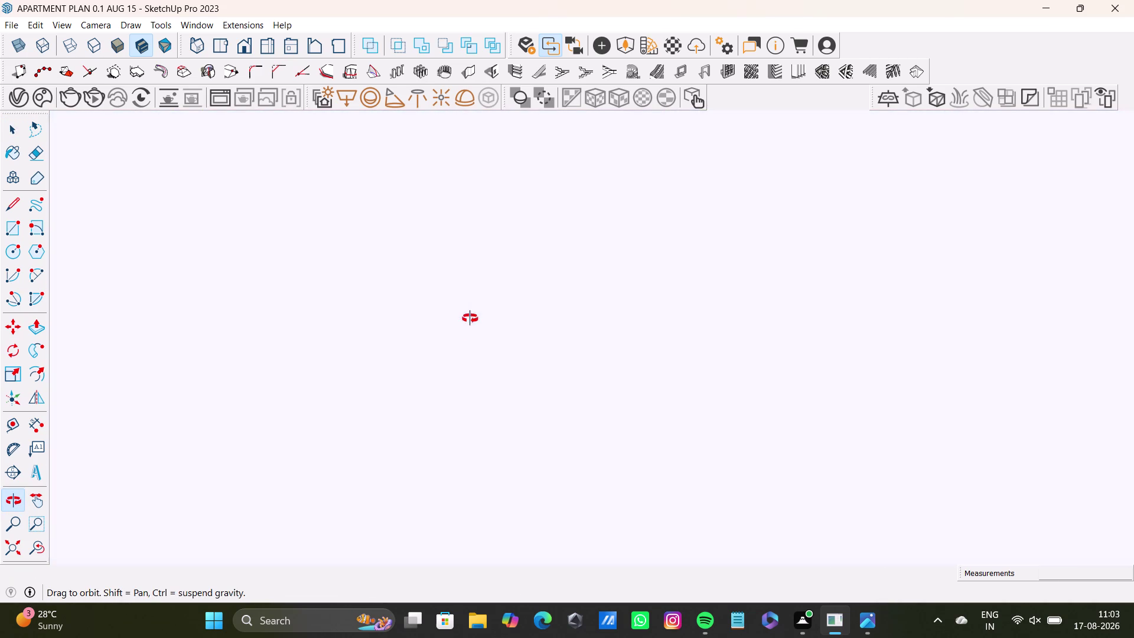
middle_drag(470, 318, 461, 426)
scroll(up, 3)
middle_drag(448, 399, 388, 333)
scroll(down, 3)
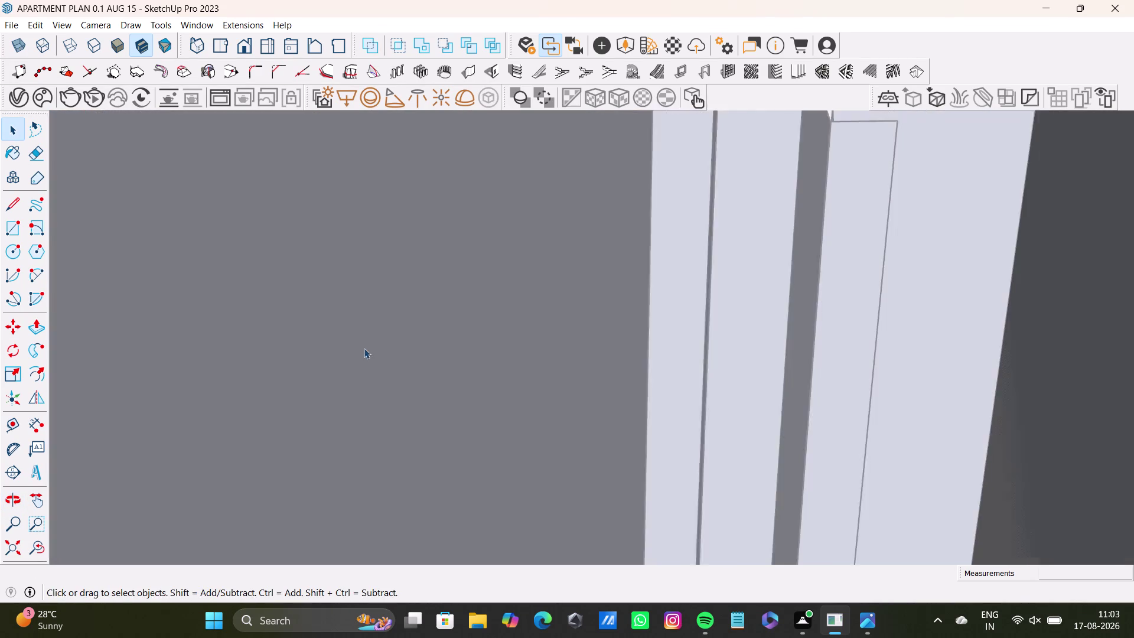
scroll(down, 3)
click(7, 552)
middle_drag(418, 362, 456, 546)
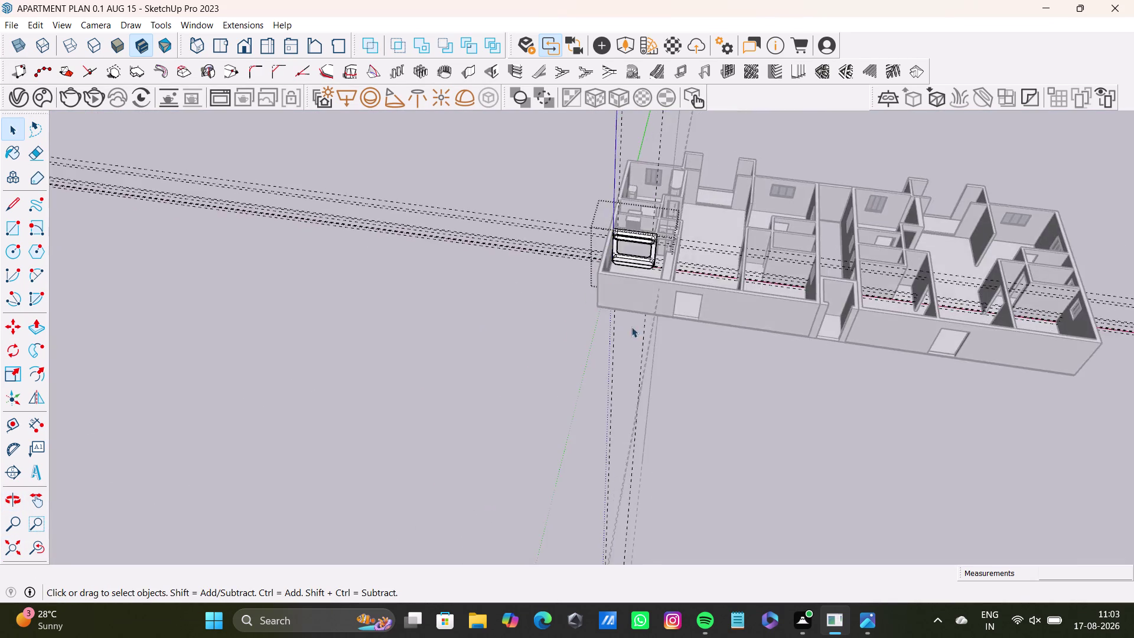
scroll(up, 3)
middle_drag(635, 279, 533, 404)
middle_drag(547, 418, 622, 354)
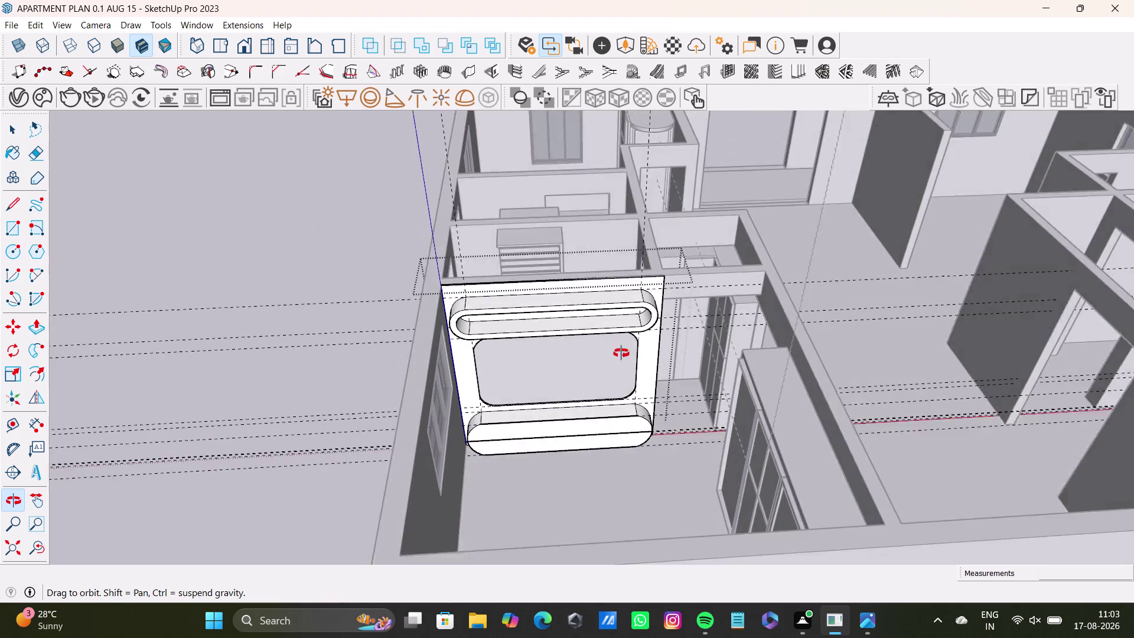
middle_drag(622, 354, 602, 348)
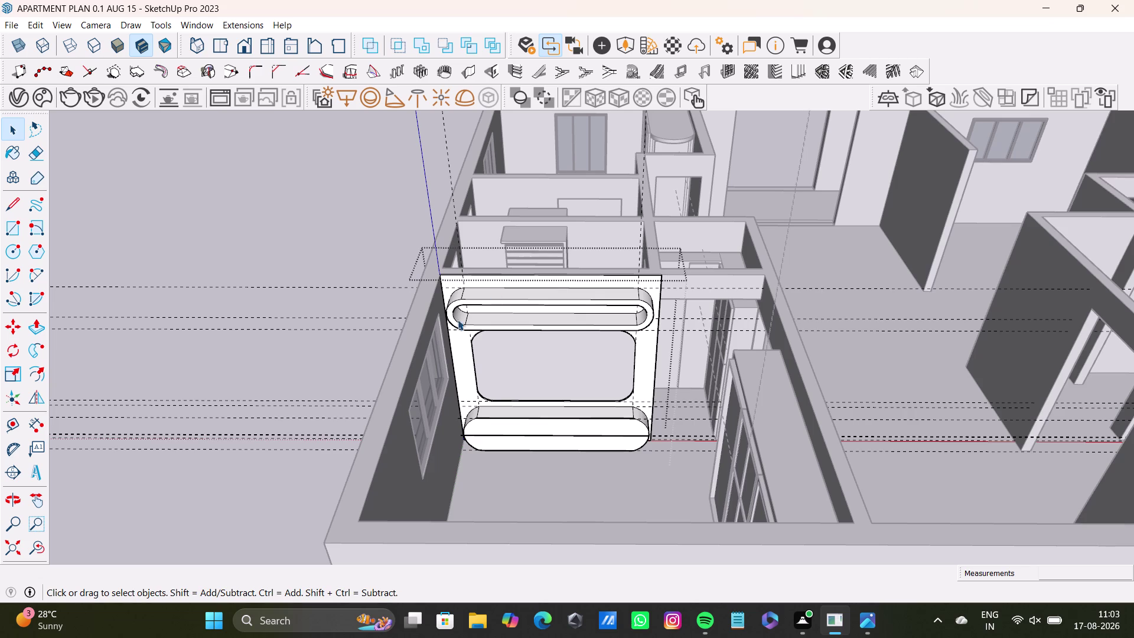
Exit the rounded wall unit group and orbit over to the adjoining bathroom rooms.
key(space)
click(349, 216)
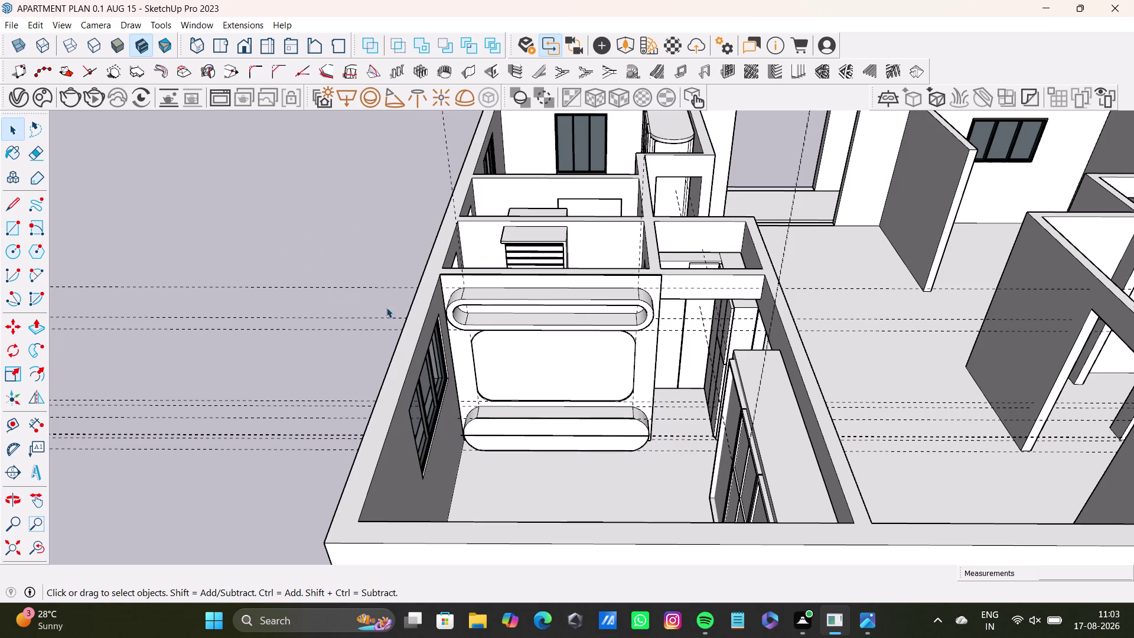
scroll(down, 3)
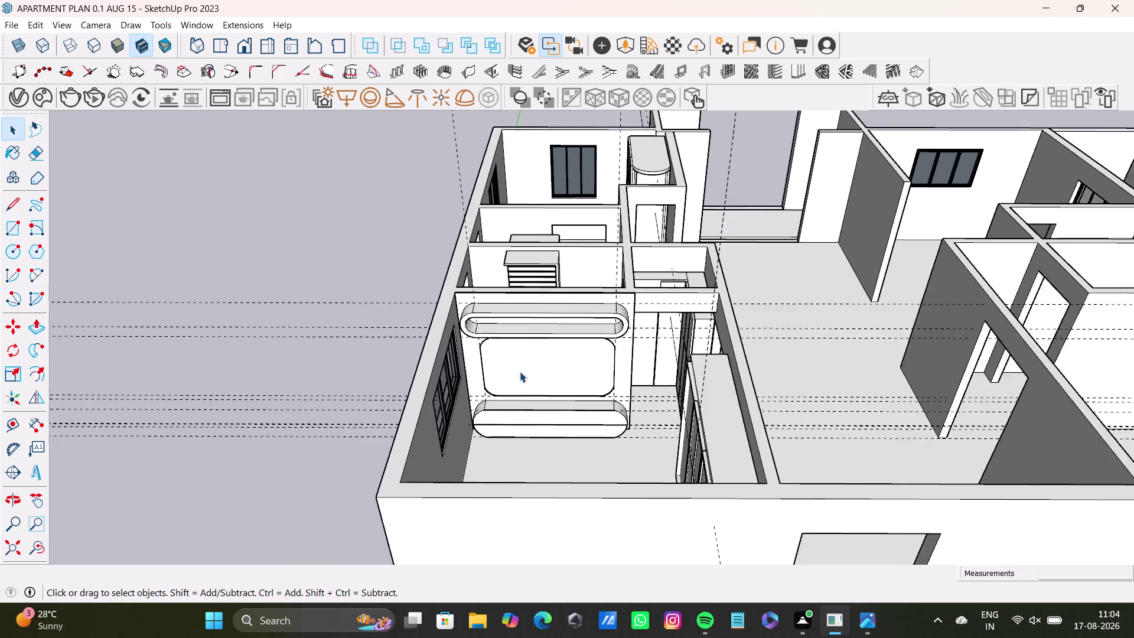
scroll(down, 3)
middle_drag(520, 376, 507, 429)
scroll(up, 3)
middle_drag(503, 420, 392, 434)
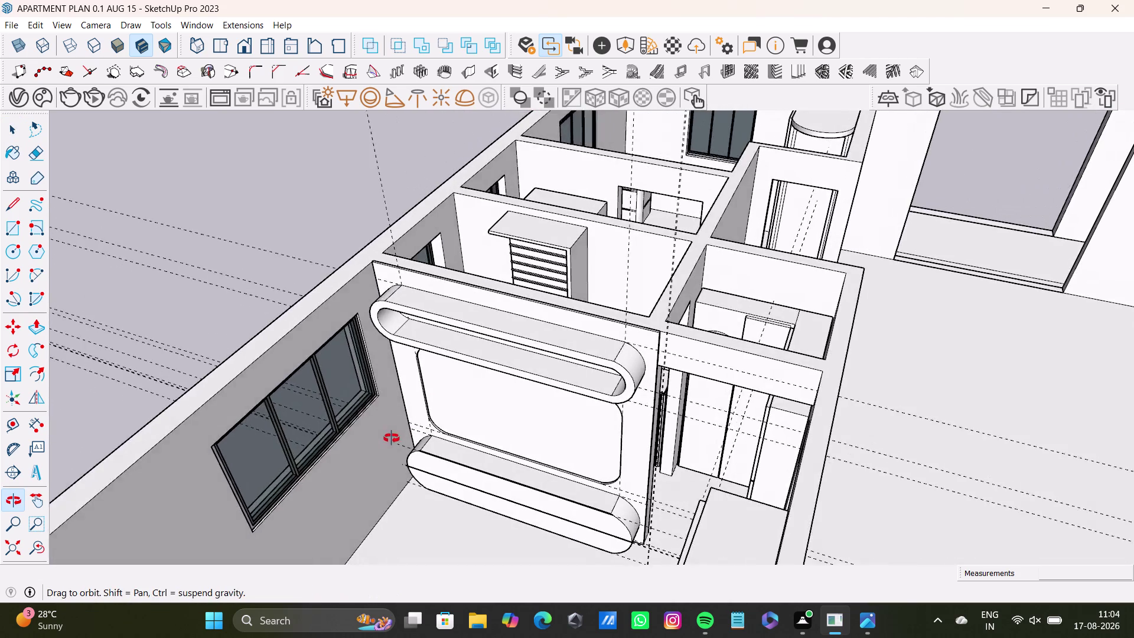
middle_drag(392, 434, 388, 485)
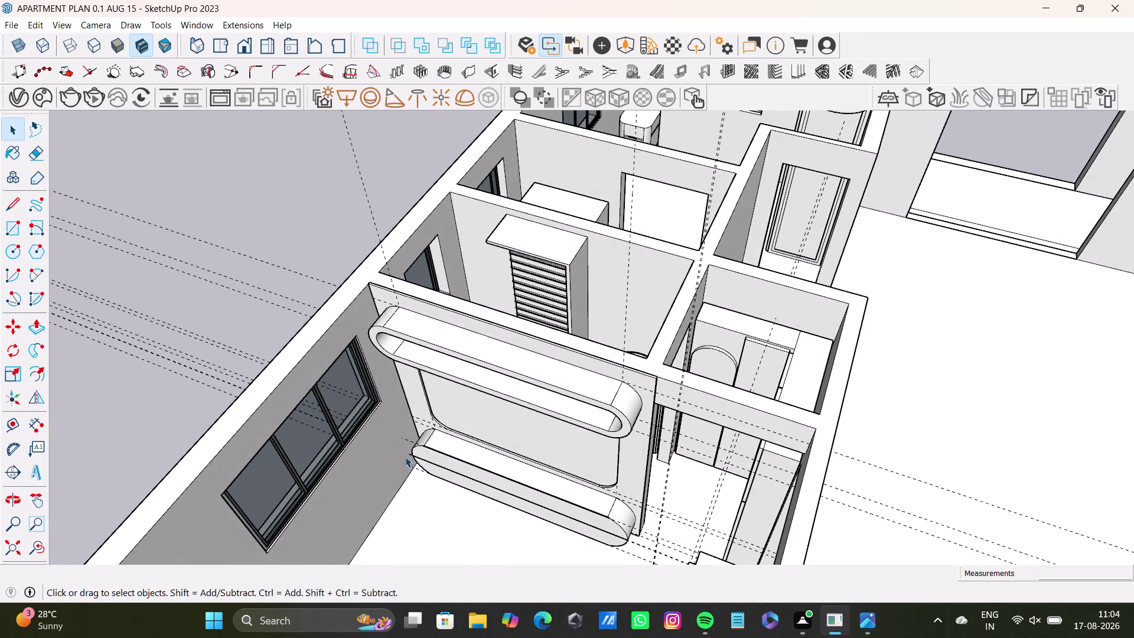
middle_drag(445, 487, 668, 537)
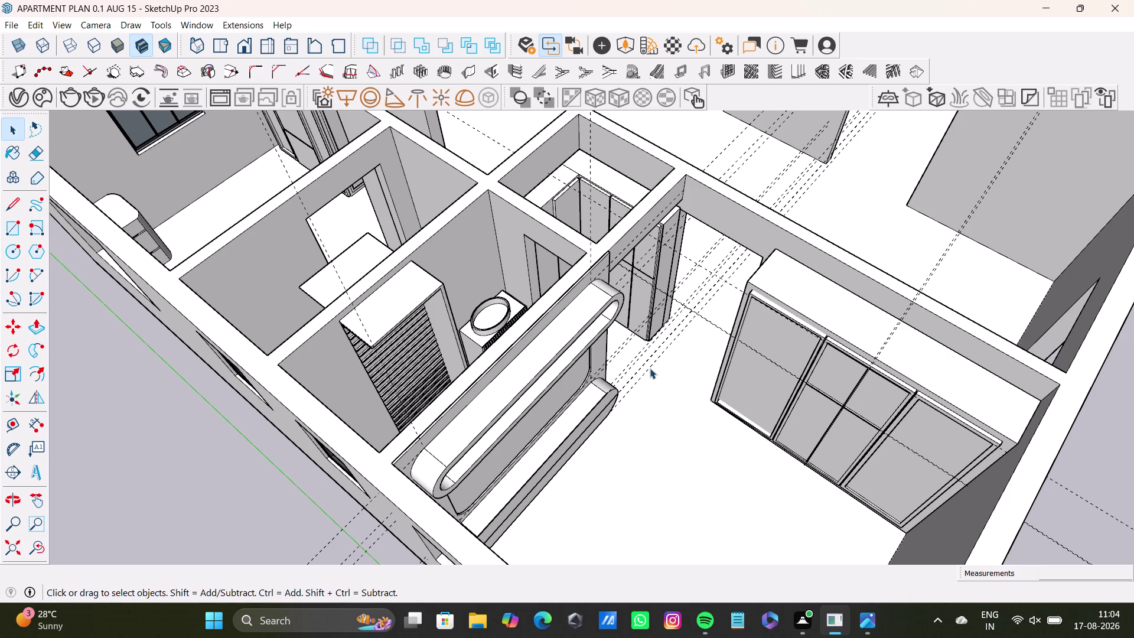
Orbit over the wardrobe room and along the bedroom window wall, then pull back to an overview.
scroll(down, 3)
middle_drag(681, 415, 537, 372)
middle_drag(681, 412, 456, 333)
middle_drag(551, 371, 827, 476)
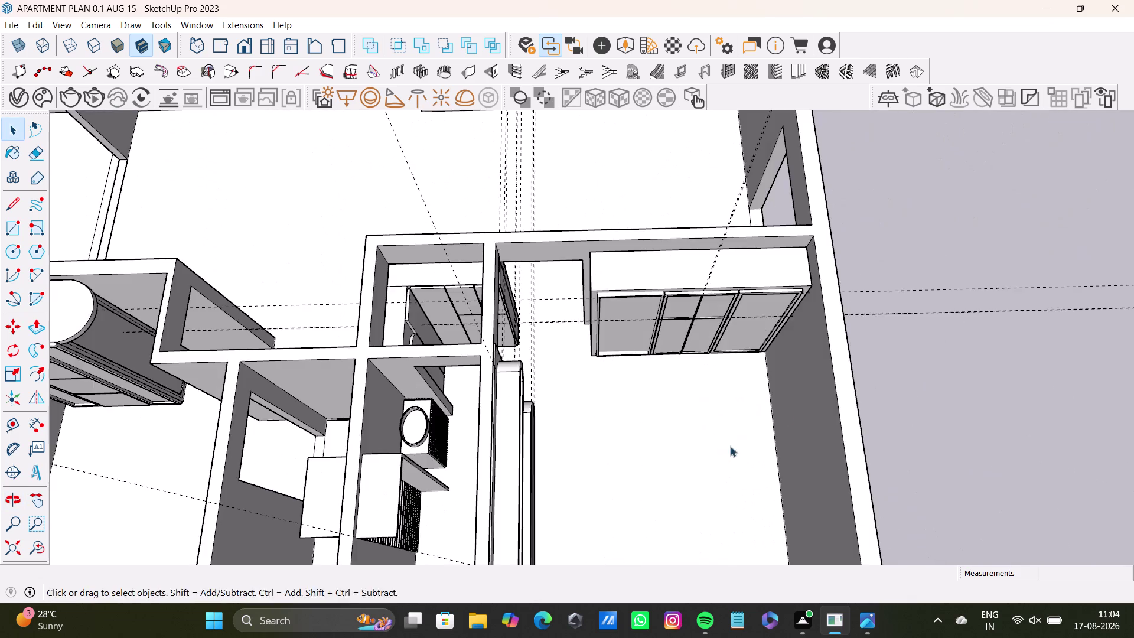
middle_drag(729, 445, 939, 306)
middle_drag(752, 371, 934, 483)
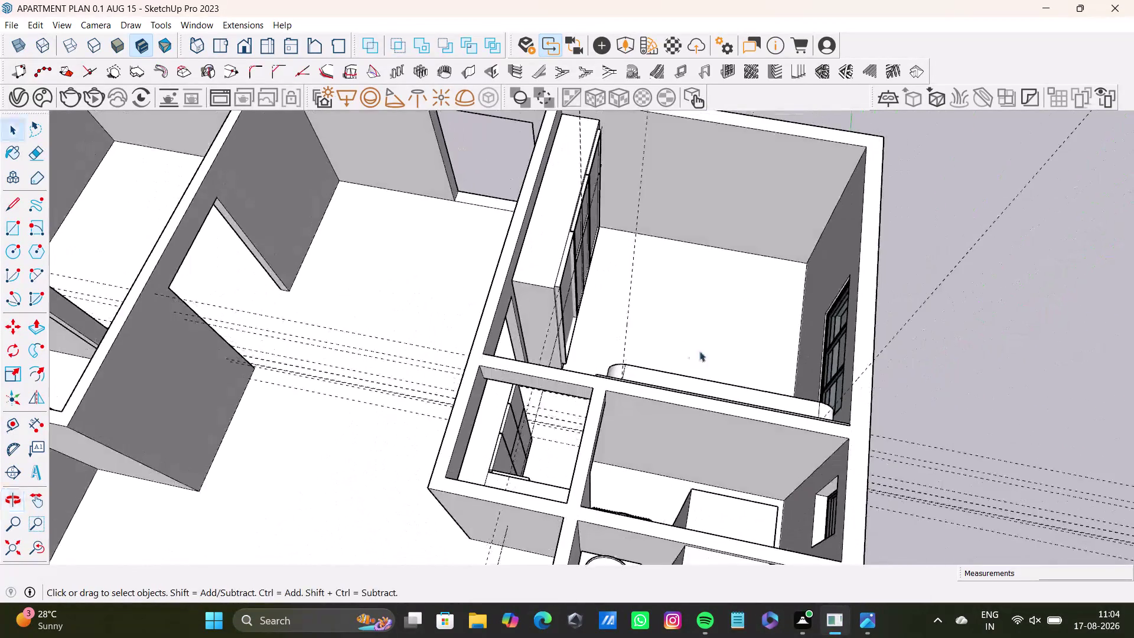
middle_drag(699, 351, 633, 454)
middle_drag(636, 427, 754, 338)
middle_drag(680, 317, 664, 450)
scroll(up, 3)
middle_drag(641, 418, 623, 356)
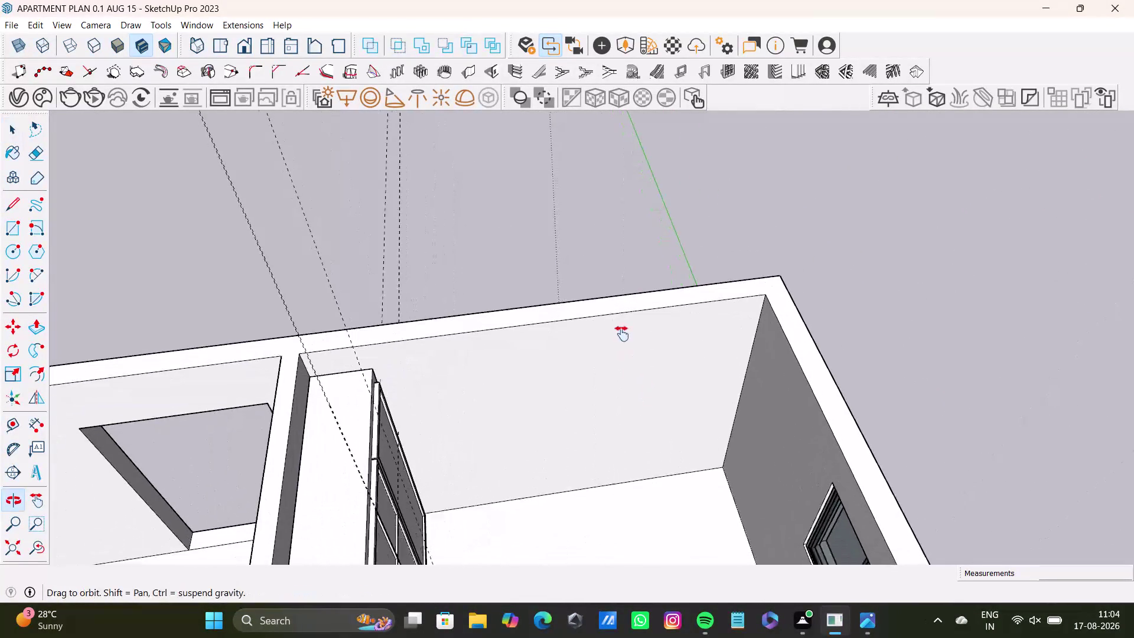
middle_drag(624, 357, 629, 315)
middle_drag(644, 347, 517, 374)
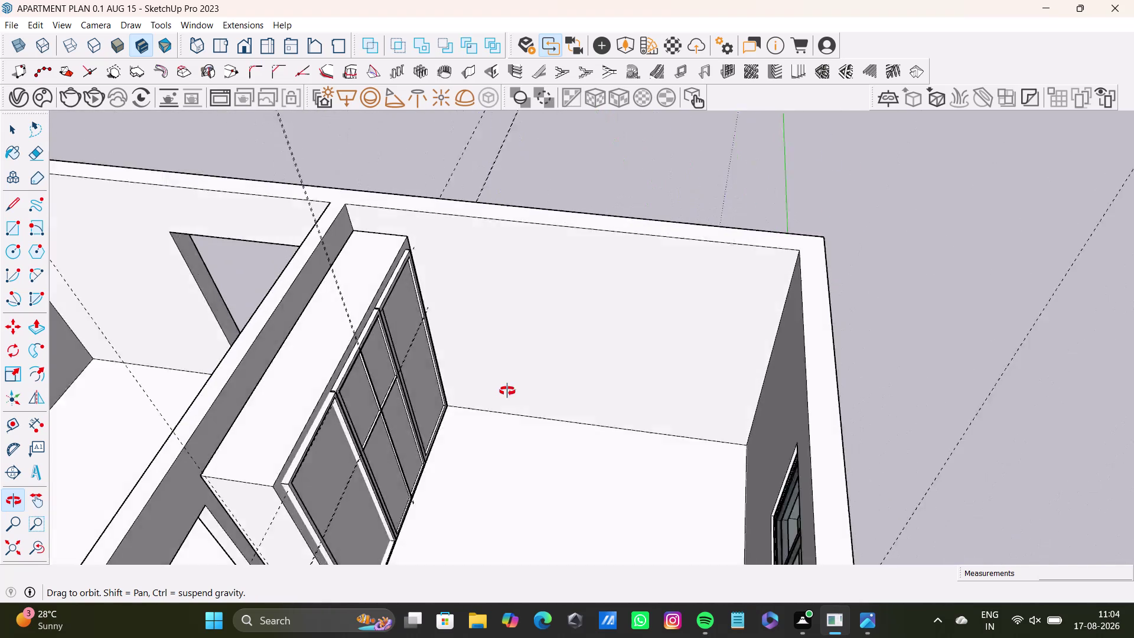
middle_drag(517, 373, 500, 374)
scroll(down, 3)
middle_drag(554, 392, 112, 370)
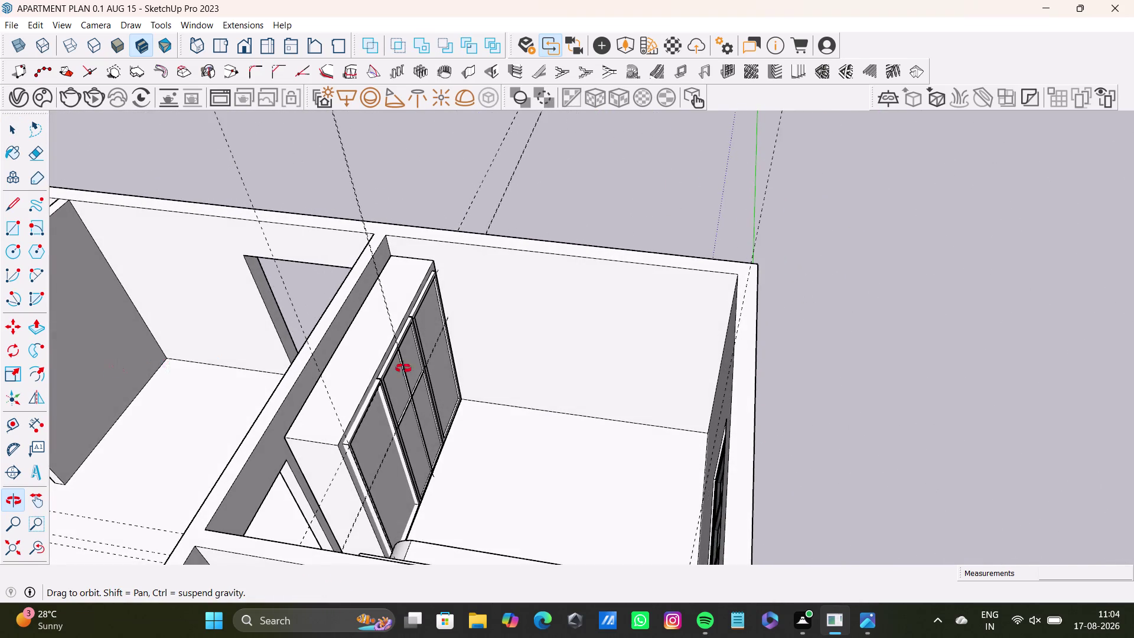
middle_drag(525, 401, 316, 434)
middle_drag(556, 411, 200, 401)
middle_drag(534, 373, 338, 392)
middle_drag(603, 328, 603, 477)
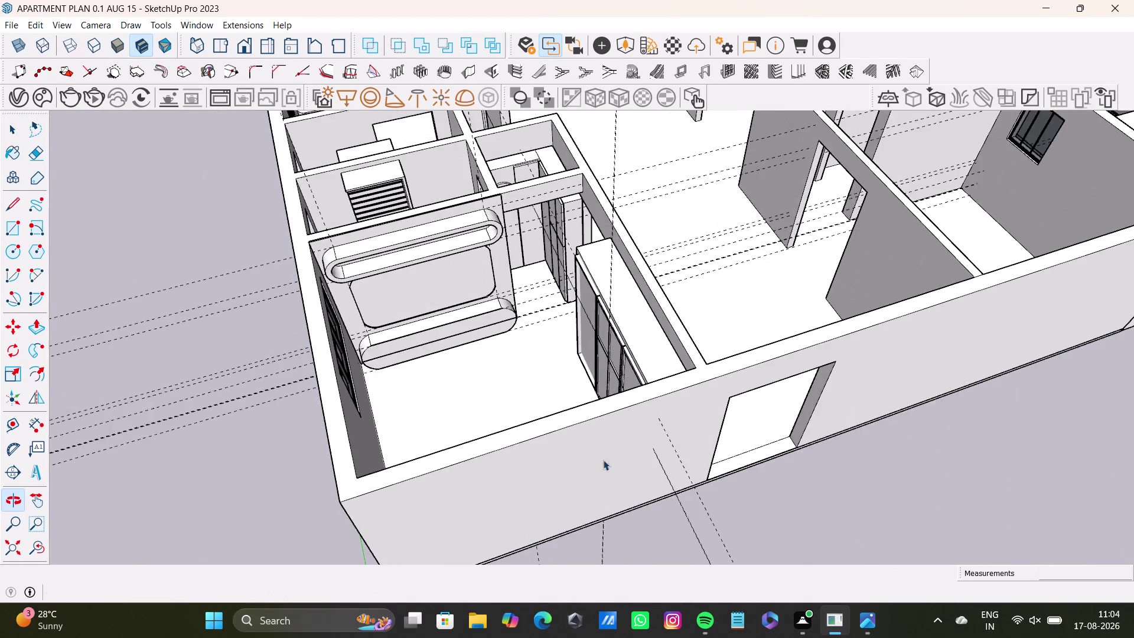
middle_drag(571, 376, 399, 395)
middle_drag(482, 330, 493, 446)
scroll(up, 3)
scroll(down, 3)
middle_drag(484, 384, 248, 369)
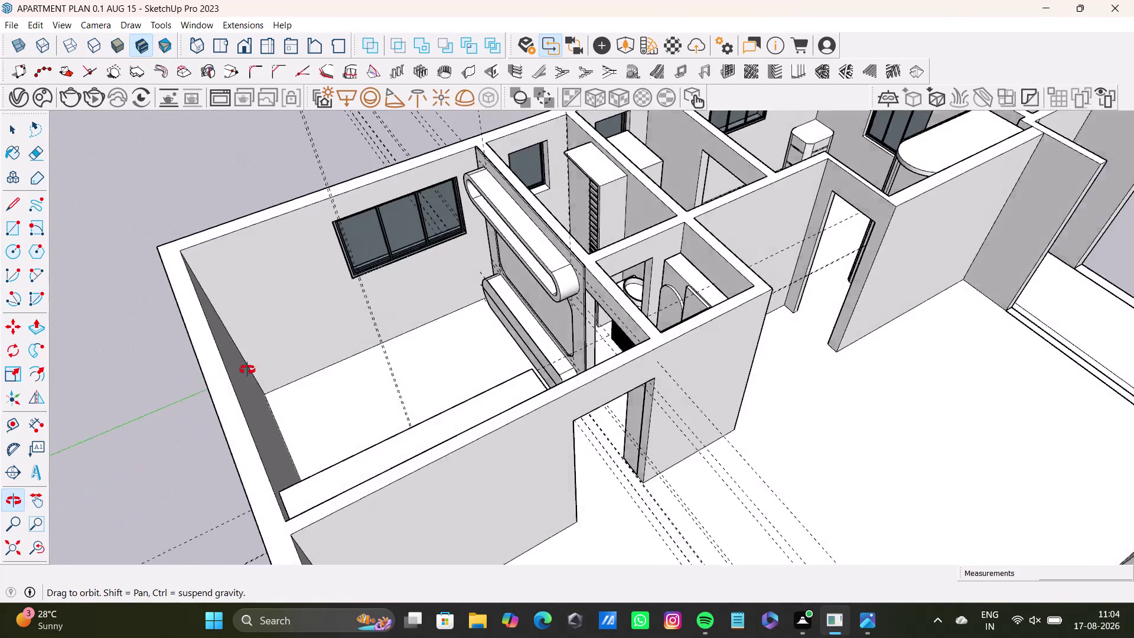
middle_drag(248, 369, 161, 305)
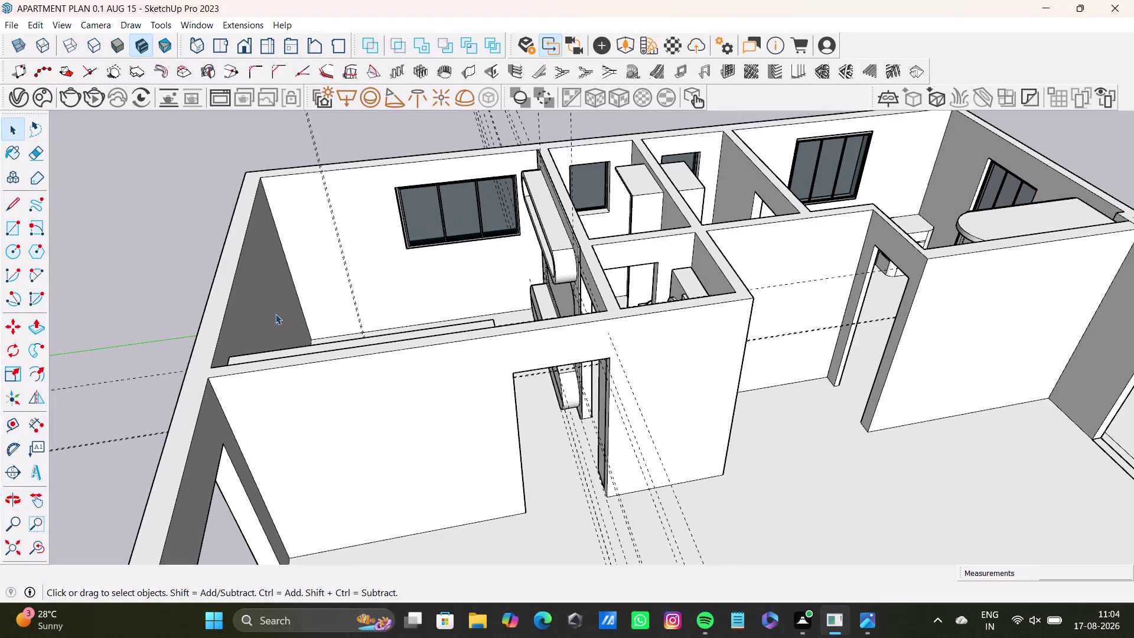
middle_drag(367, 298, 382, 394)
middle_drag(406, 397, 394, 460)
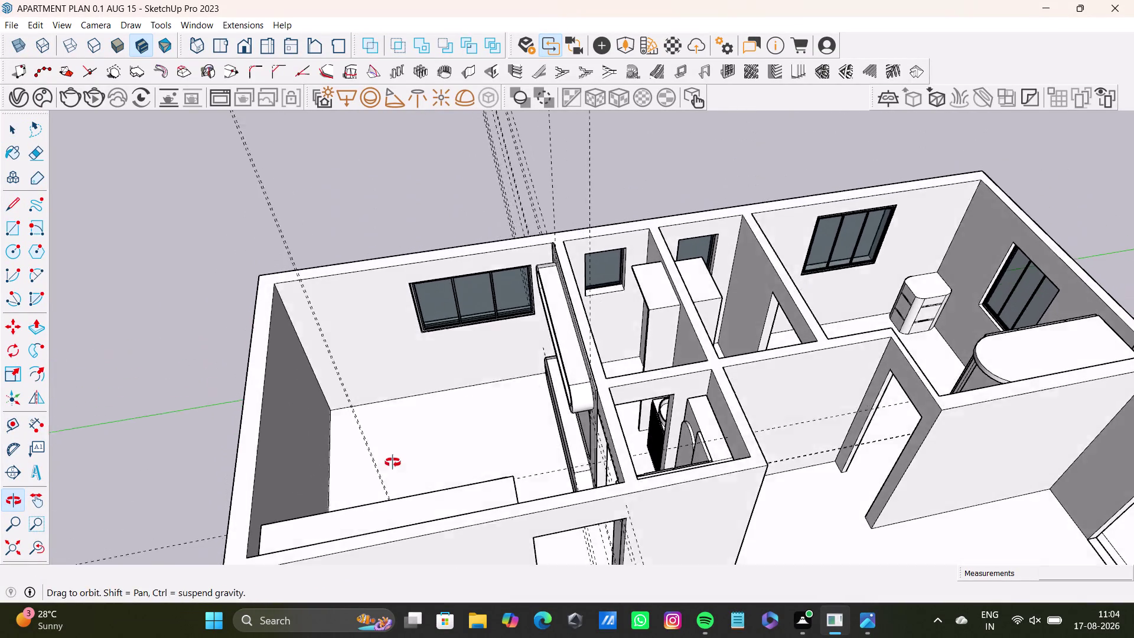
middle_drag(394, 460, 393, 462)
scroll(up, 3)
middle_drag(471, 319, 586, 370)
middle_drag(574, 397, 439, 292)
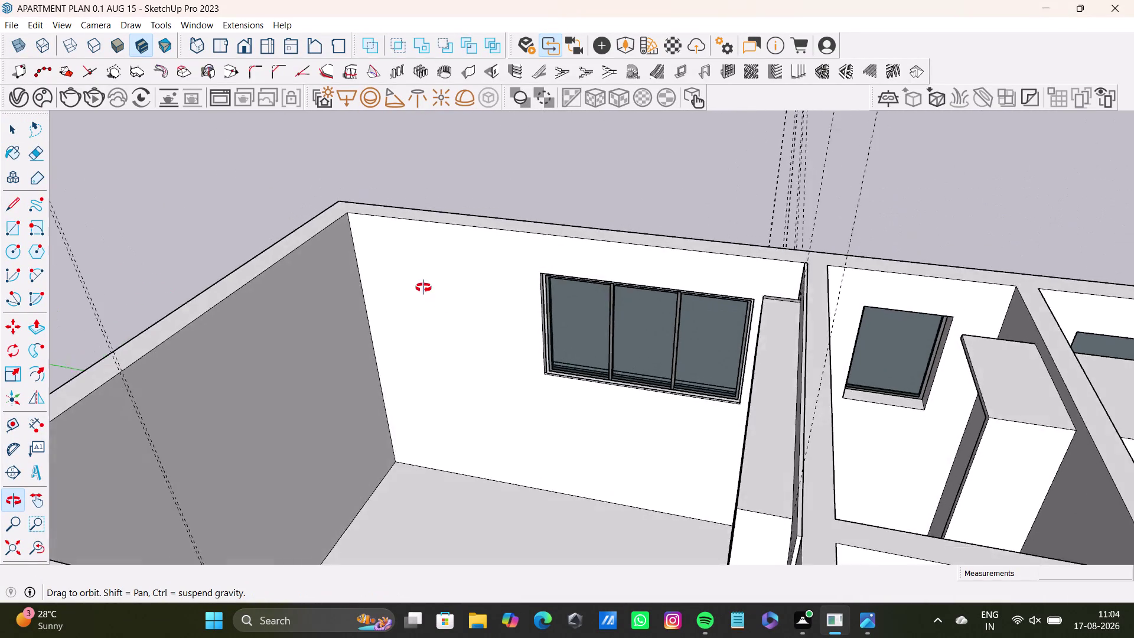
middle_drag(439, 293, 348, 308)
scroll(up, 3)
middle_drag(495, 342, 607, 370)
scroll(down, 3)
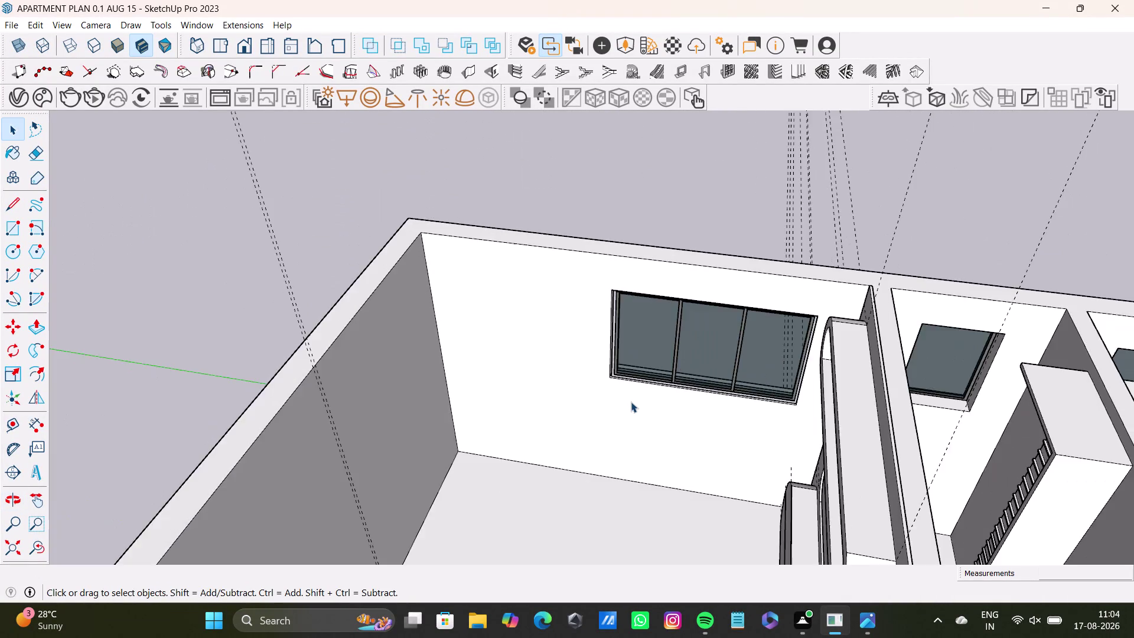
scroll(down, 3)
middle_drag(495, 354, 719, 510)
middle_drag(664, 383, 504, 438)
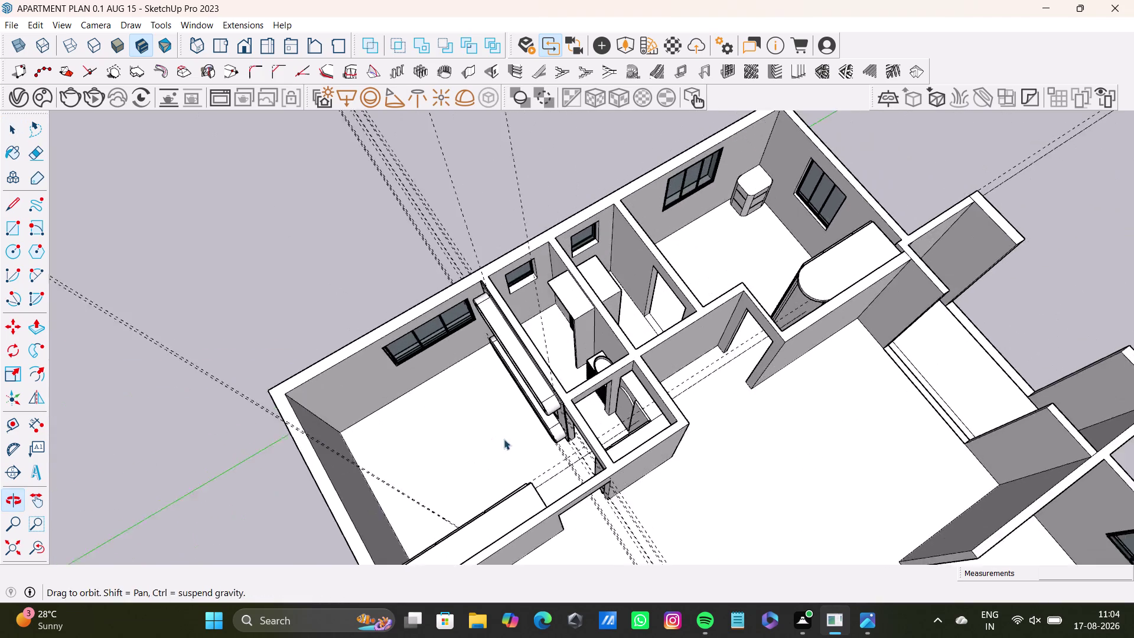
Orbit through the bathroom stalls, the basin bathroom and the corner bedroom.
middle_drag(511, 461, 774, 465)
scroll(up, 3)
middle_drag(622, 401, 574, 485)
scroll(up, 3)
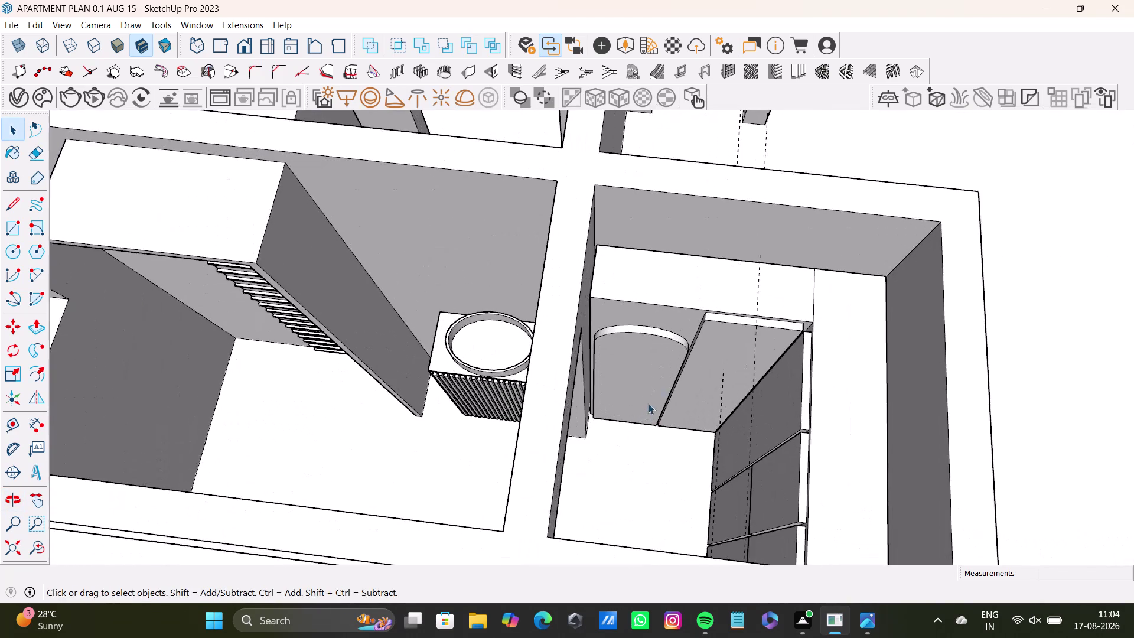
middle_drag(699, 456, 379, 434)
middle_drag(344, 349, 765, 445)
middle_drag(740, 489, 534, 511)
middle_drag(668, 379, 755, 403)
middle_drag(569, 382, 685, 242)
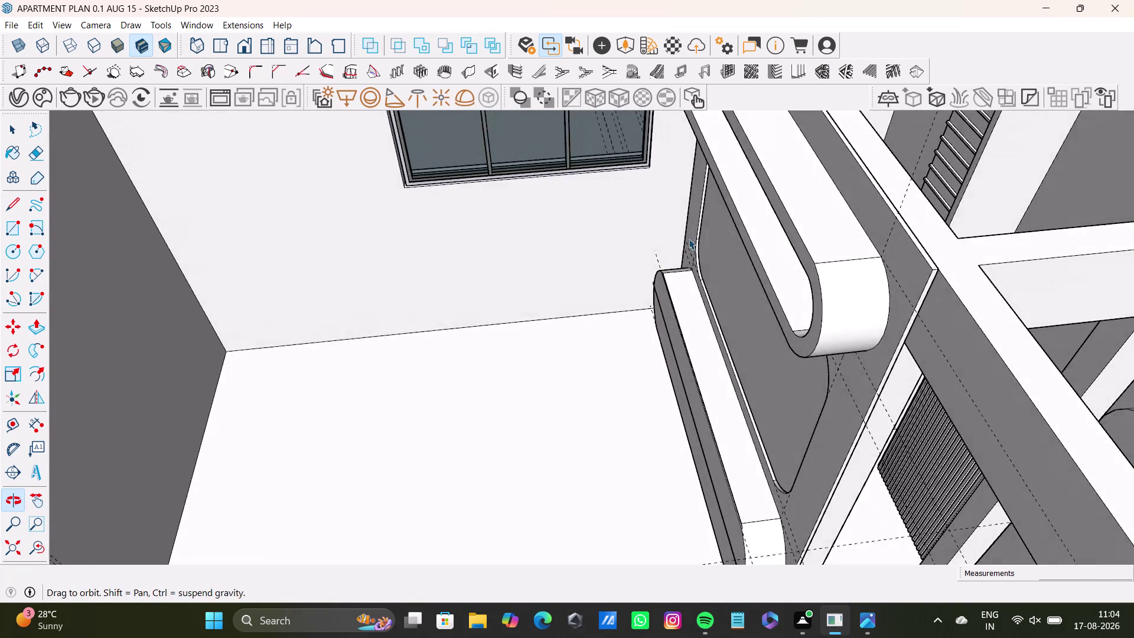
middle_drag(686, 242, 688, 239)
middle_drag(693, 232, 946, 322)
middle_drag(798, 326, 761, 339)
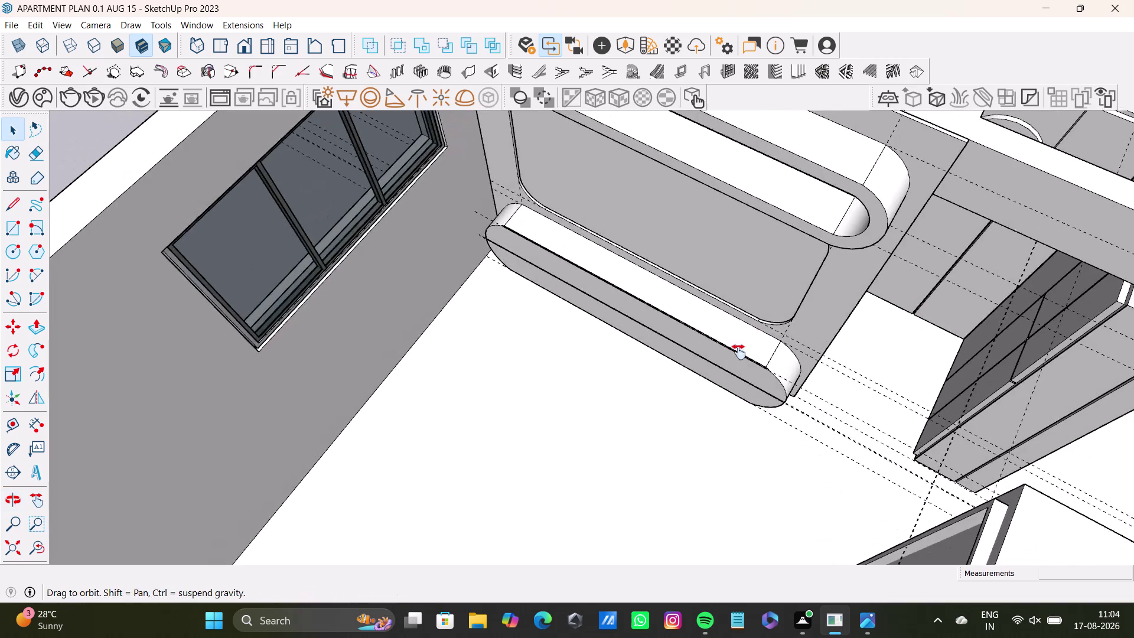
middle_drag(761, 340, 606, 496)
middle_drag(603, 459, 779, 485)
middle_drag(496, 342, 429, 496)
middle_drag(426, 446, 427, 446)
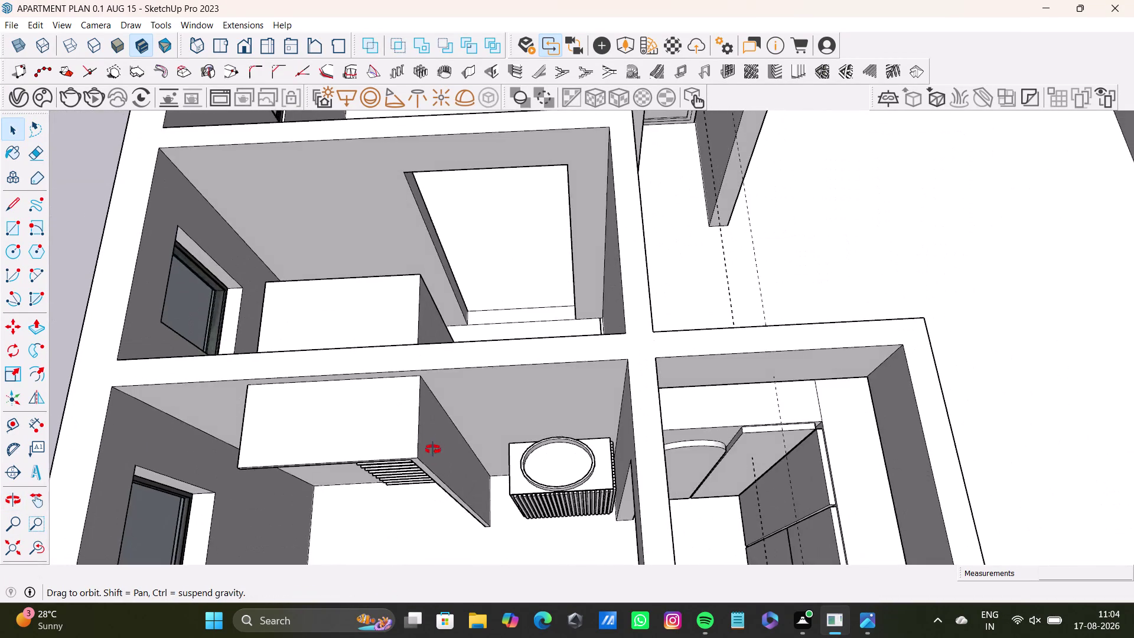
middle_drag(426, 445, 263, 418)
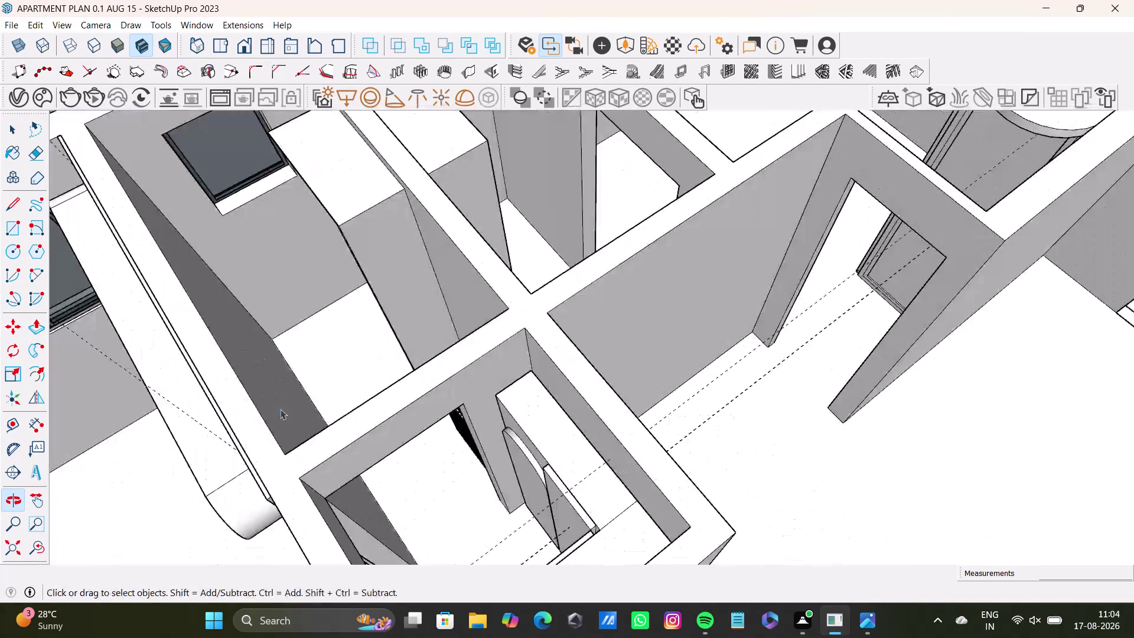
middle_drag(467, 384, 268, 389)
middle_drag(379, 365, 484, 544)
scroll(down, 3)
middle_drag(648, 477, 646, 470)
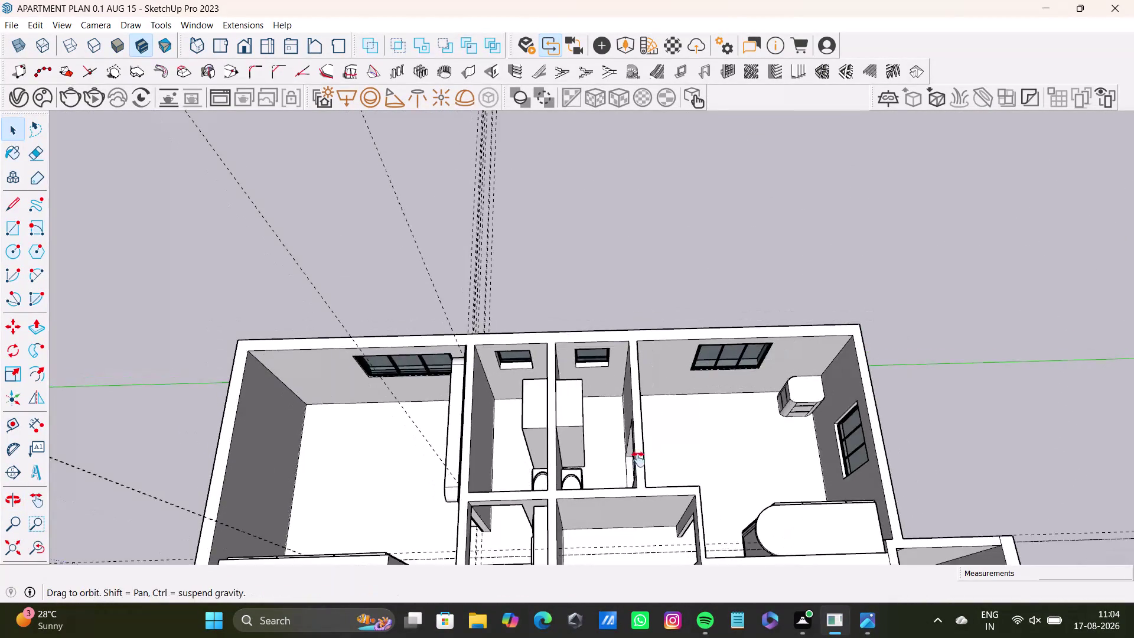
middle_drag(646, 470, 515, 401)
scroll(up, 3)
middle_drag(603, 404, 629, 384)
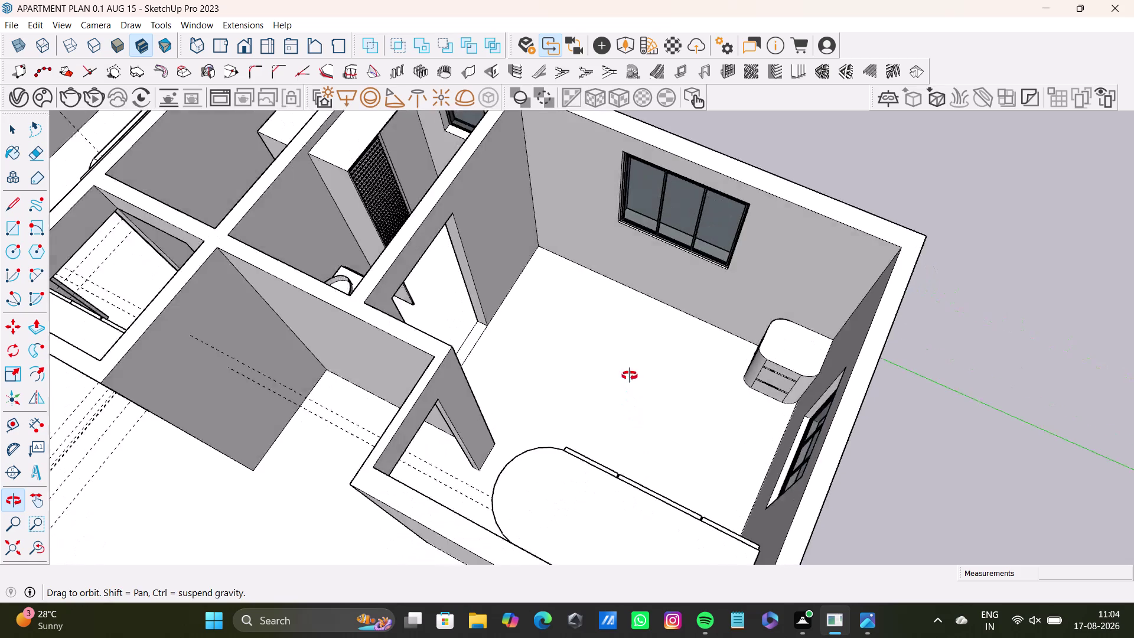
middle_drag(630, 384, 630, 371)
Orbit and zoom down into the bathroom niche to face the wall beside the ribbed unit.
middle_drag(653, 415, 396, 366)
middle_drag(593, 371, 583, 520)
middle_drag(613, 462, 561, 486)
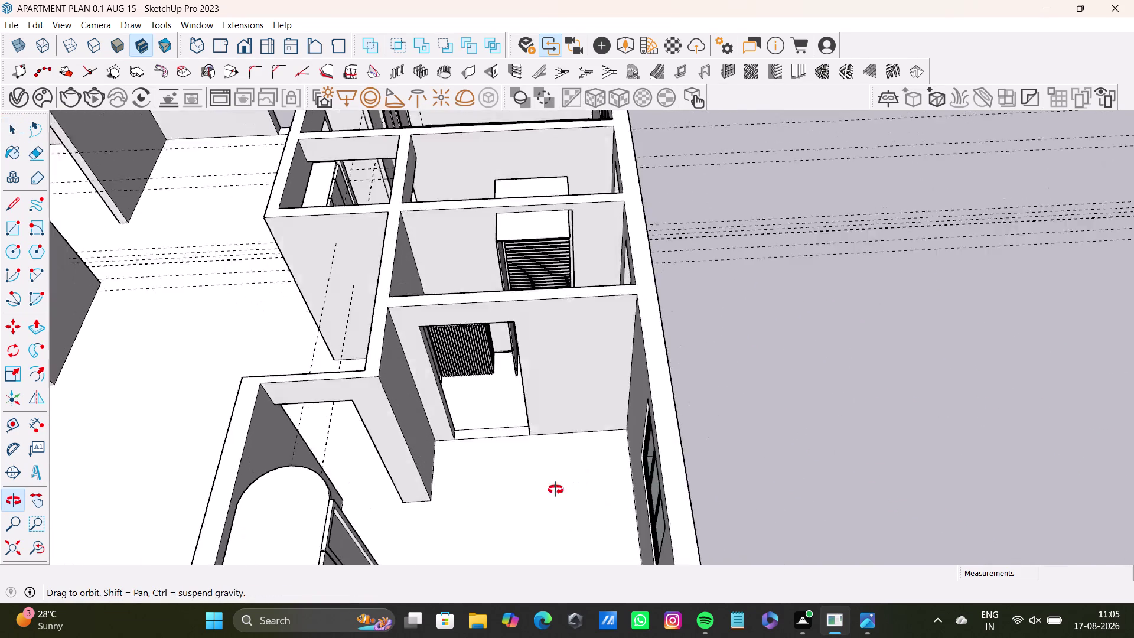
middle_drag(562, 487, 414, 555)
middle_drag(461, 470, 570, 502)
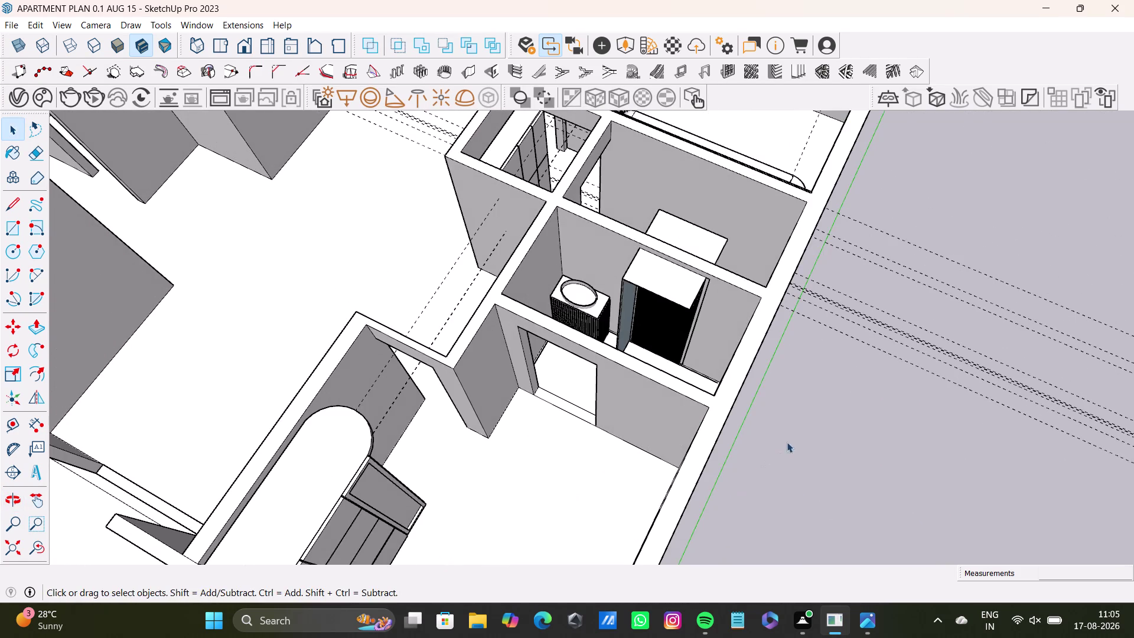
middle_drag(538, 528, 692, 488)
middle_drag(675, 420, 592, 542)
scroll(up, 3)
middle_drag(616, 449, 625, 398)
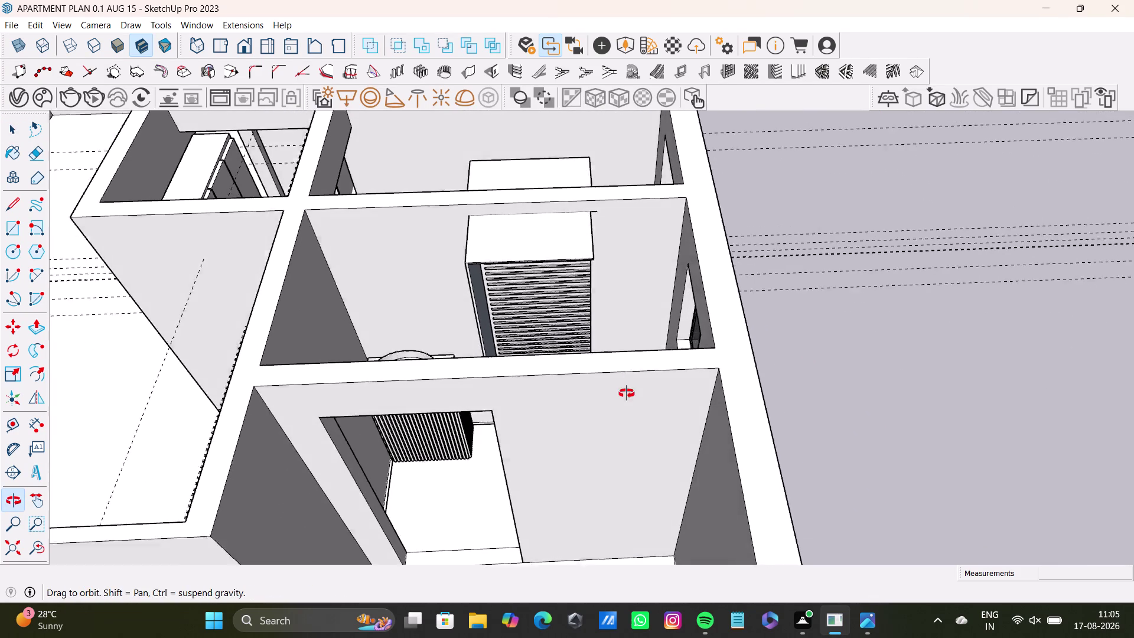
middle_drag(624, 398, 633, 362)
scroll(down, 3)
scroll(up, 3)
middle_drag(626, 455, 627, 367)
middle_drag(627, 368, 626, 386)
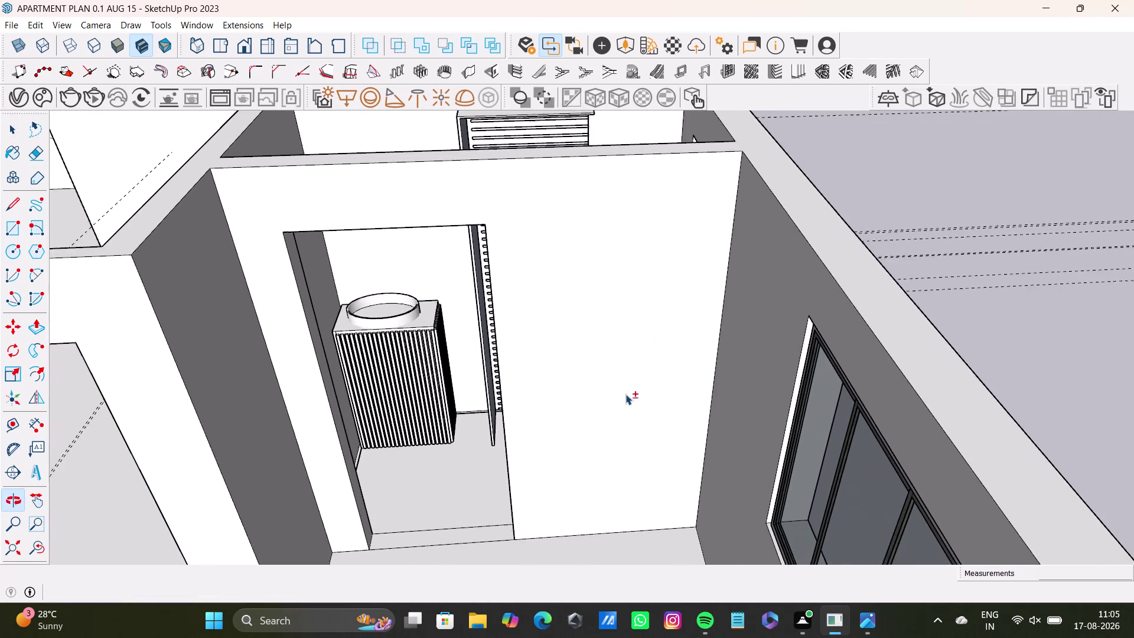
middle_drag(637, 428, 641, 371)
scroll(up, 3)
middle_drag(649, 399, 658, 382)
middle_drag(666, 400, 642, 406)
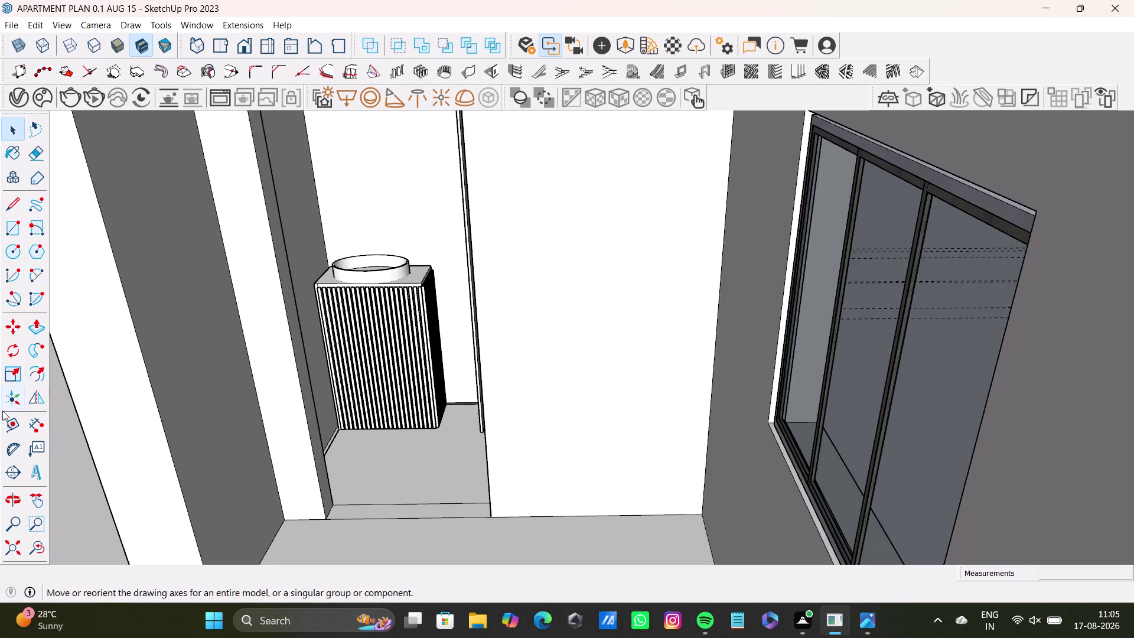
Start a Tape Measure guide from the niche wall's left edge, then cancel it.
click(14, 425)
scroll(up, 3)
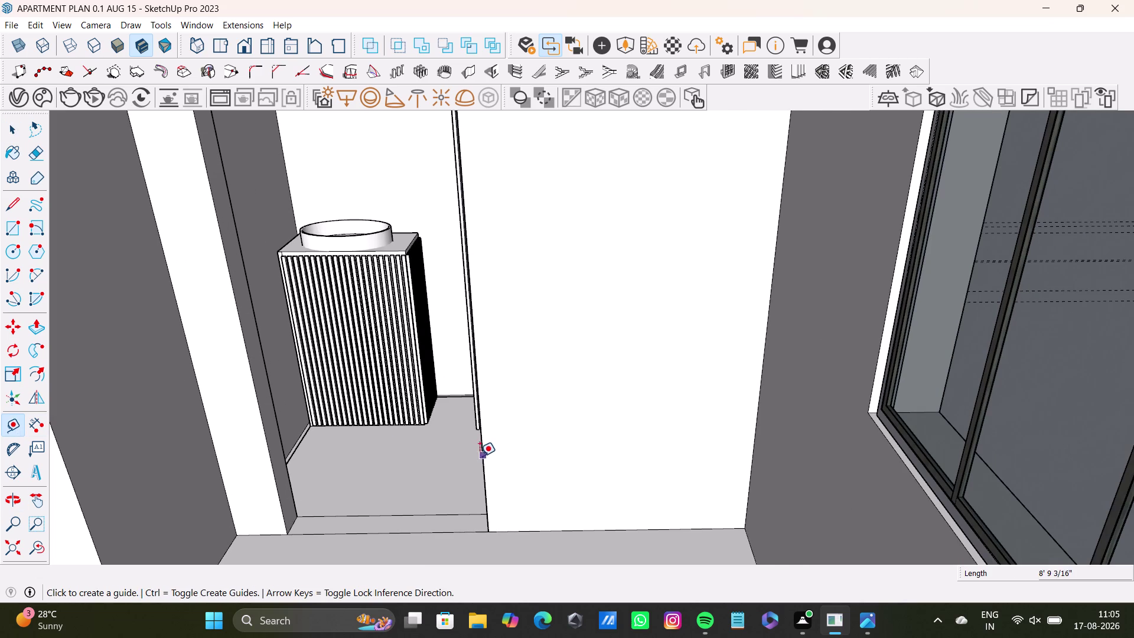
click(481, 456)
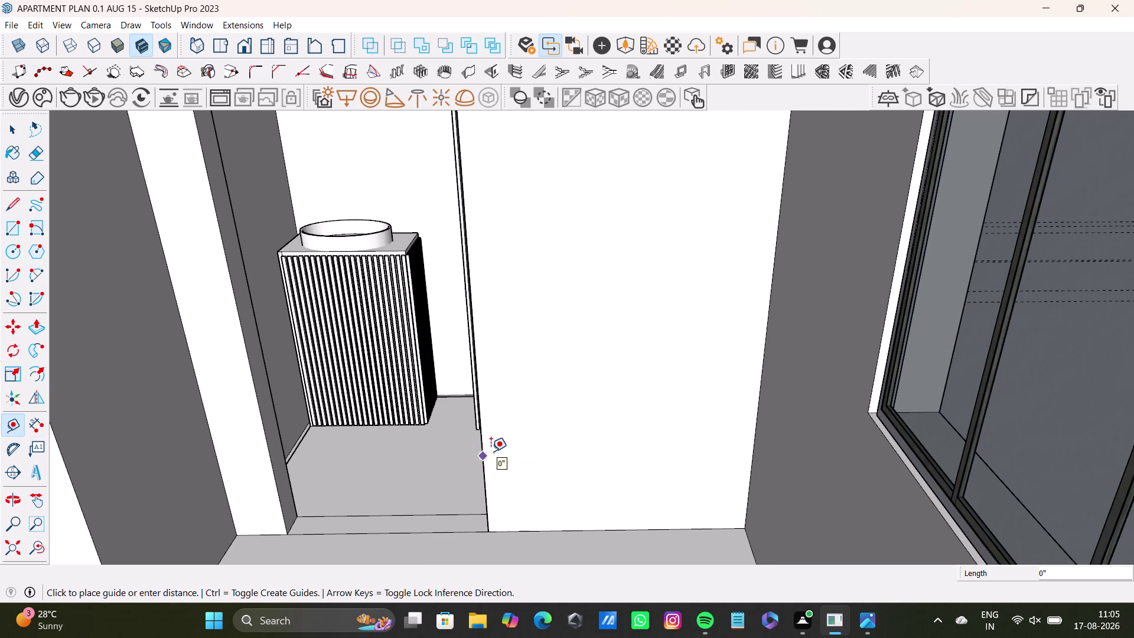
key(2)
key(space)
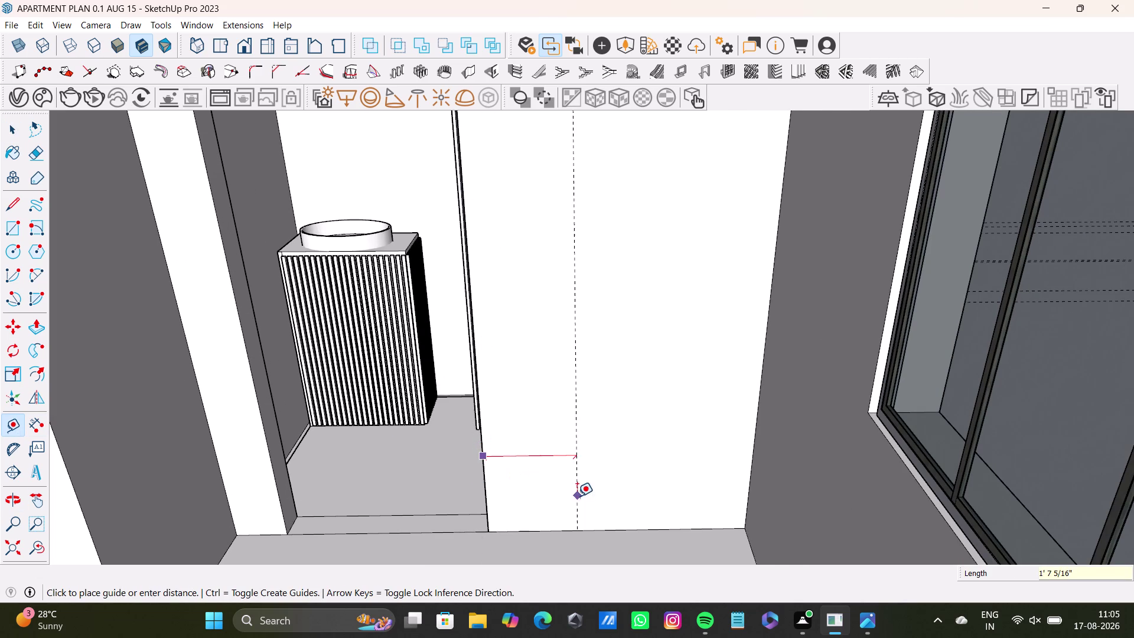
key(space)
key(space)
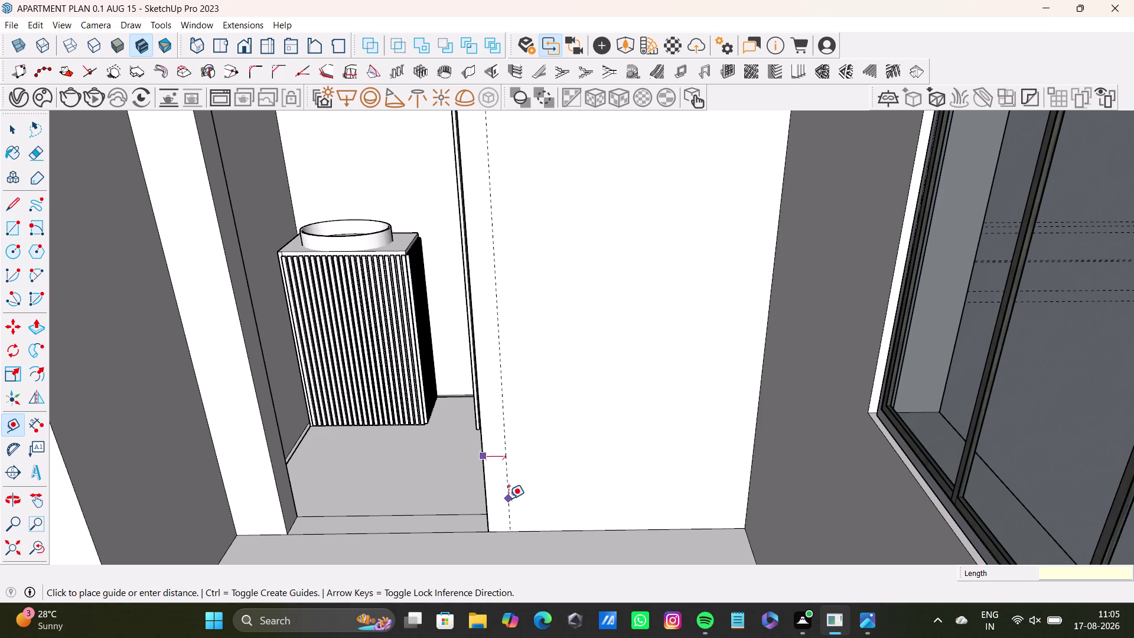
key(Return)
key(space)
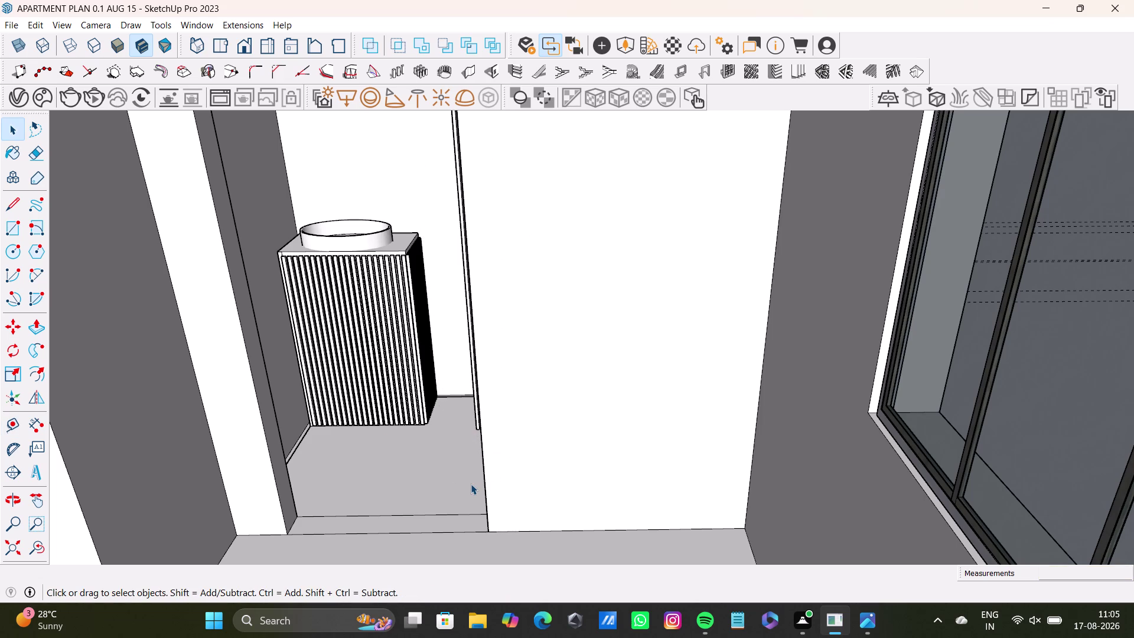
Place a vertical guide 2" in from the niche wall's left edge.
middle_drag(495, 492, 565, 514)
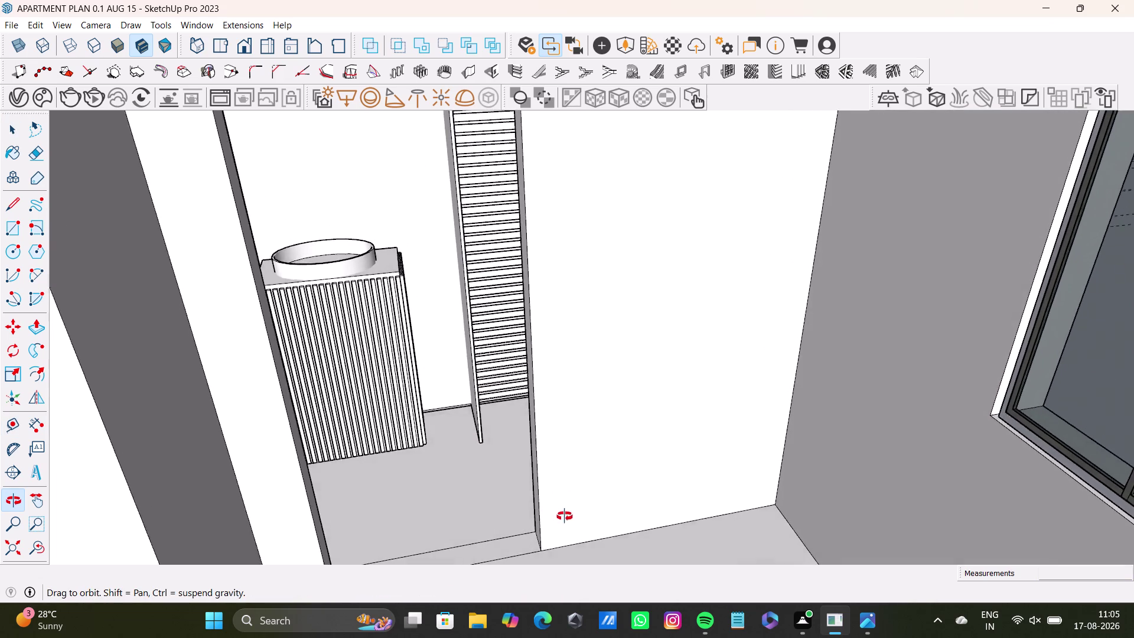
middle_drag(565, 514, 563, 517)
scroll(down, 3)
scroll(down, 3)
middle_drag(566, 484, 524, 509)
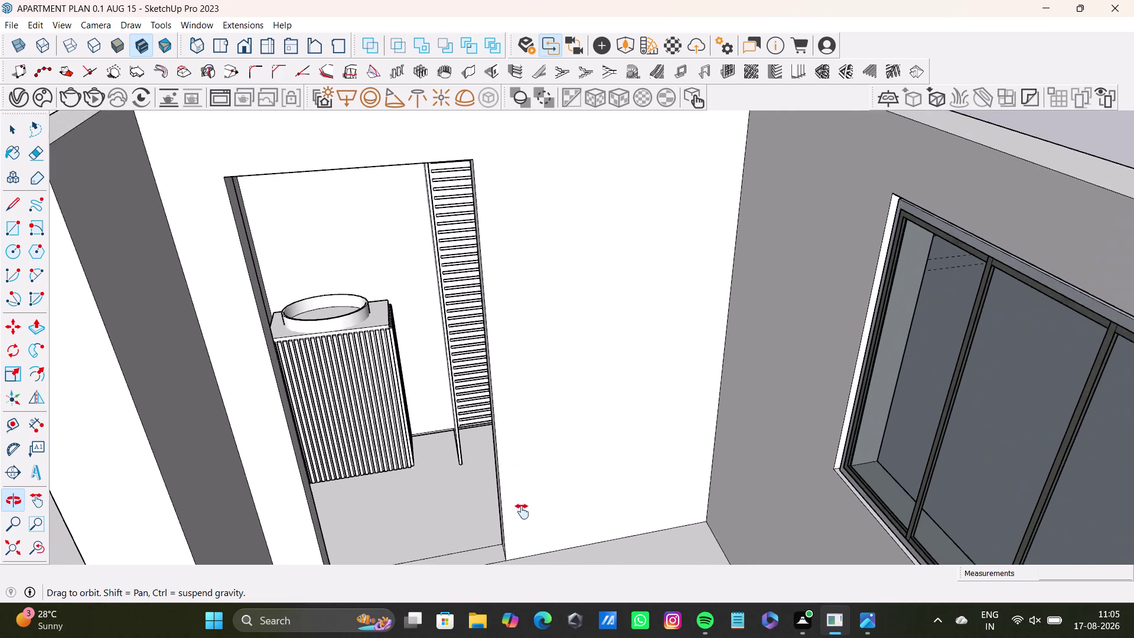
middle_drag(524, 508, 521, 515)
middle_drag(560, 508, 530, 476)
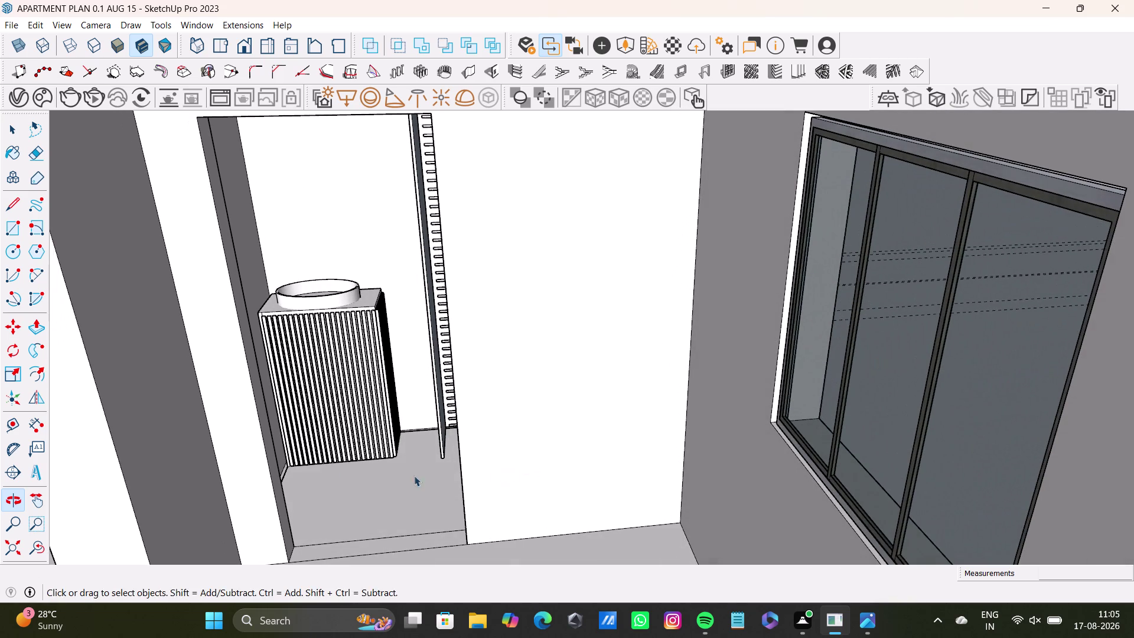
drag(15, 429, 25, 428)
scroll(up, 3)
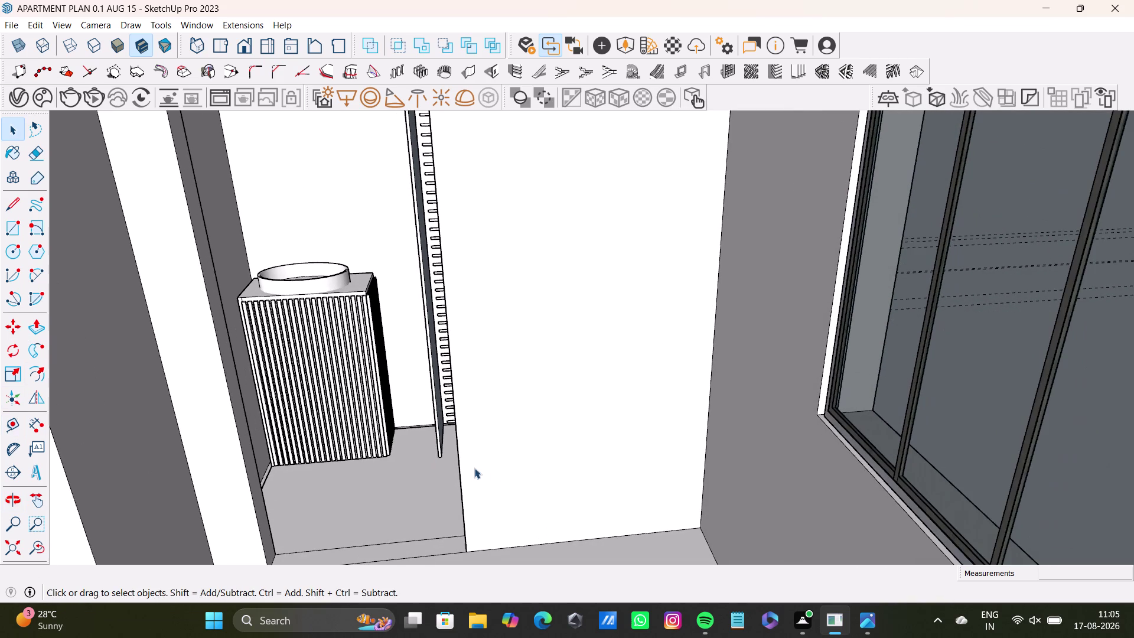
click(15, 421)
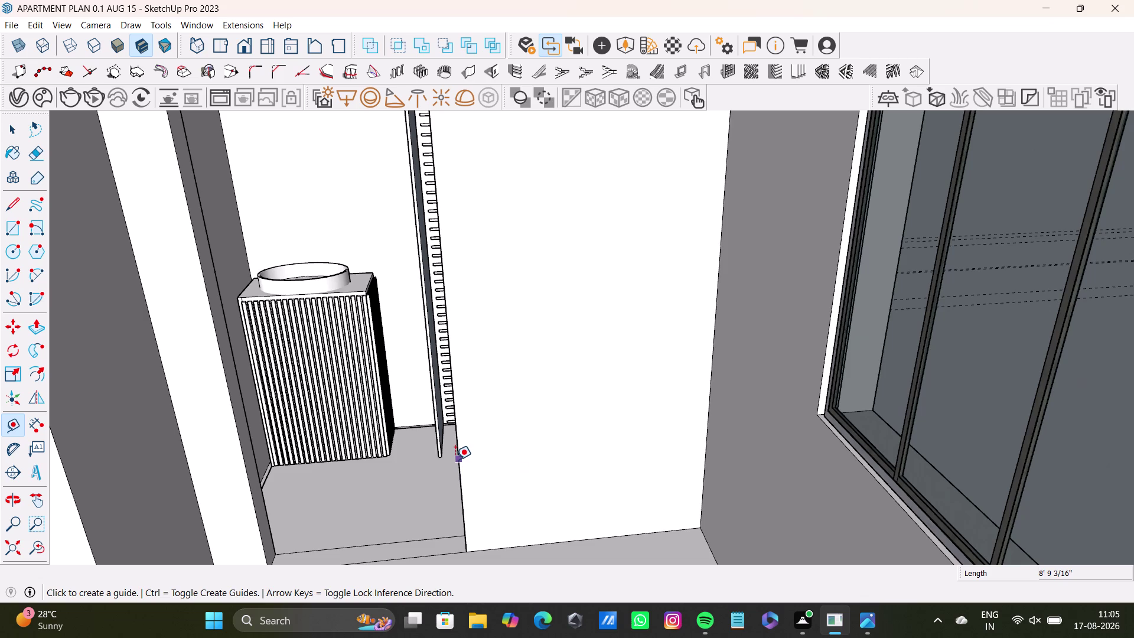
click(457, 461)
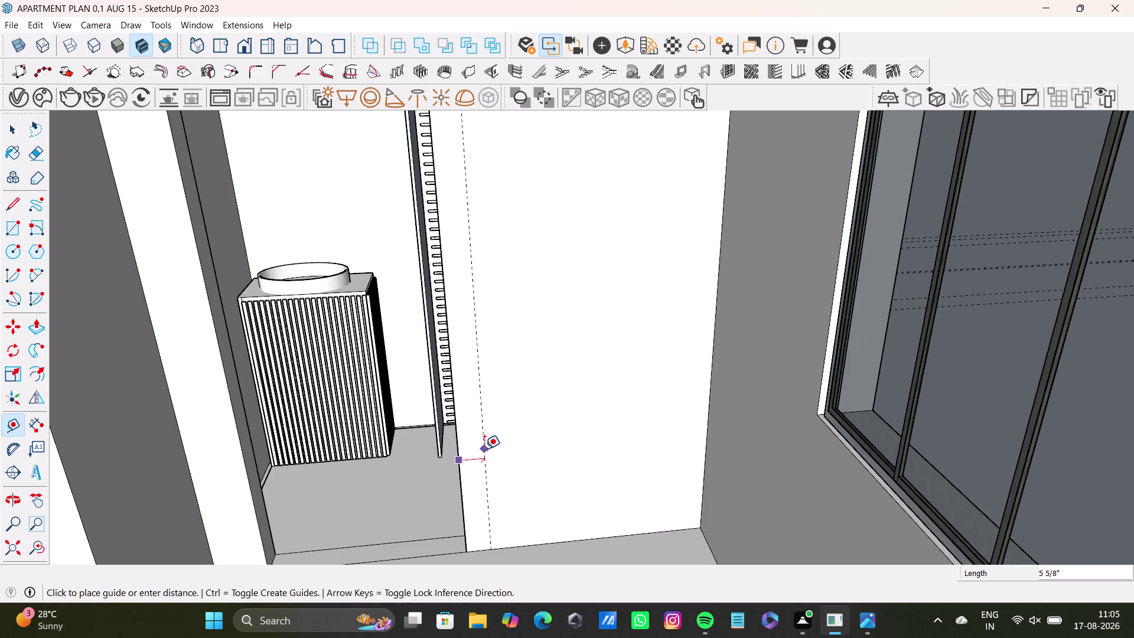
key(2)
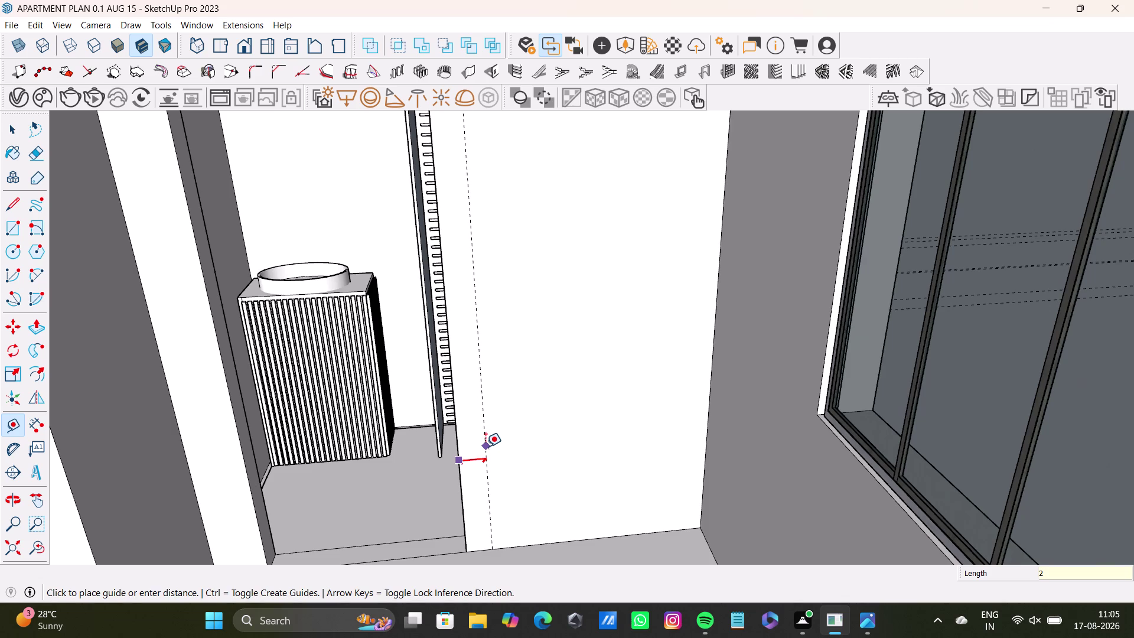
key(shift+quotedbl)
key(Return)
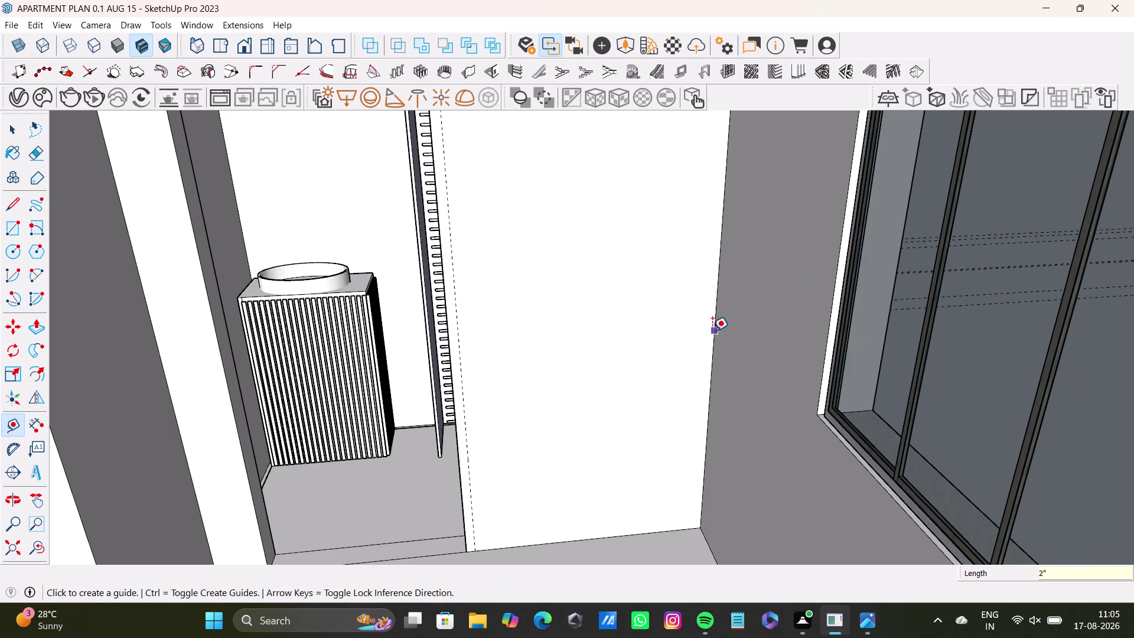
Place a second vertical guide 2" in from the right edge and check both guides.
click(715, 334)
text(2)
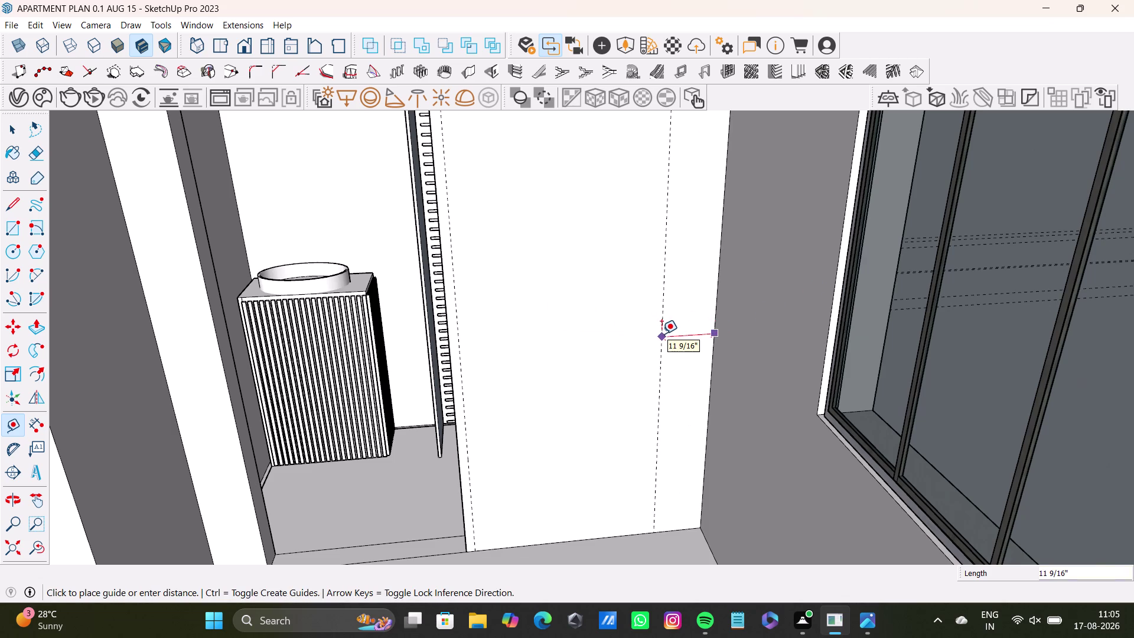
text(")
key(Return)
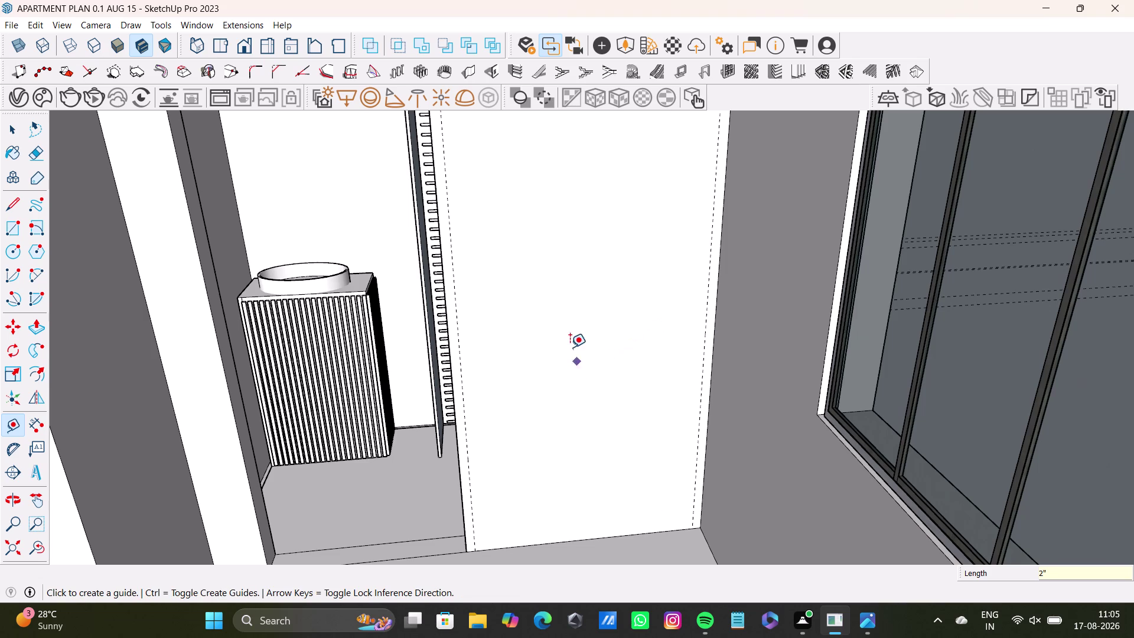
scroll(down, 3)
middle_drag(585, 347, 586, 496)
middle_drag(585, 480, 531, 497)
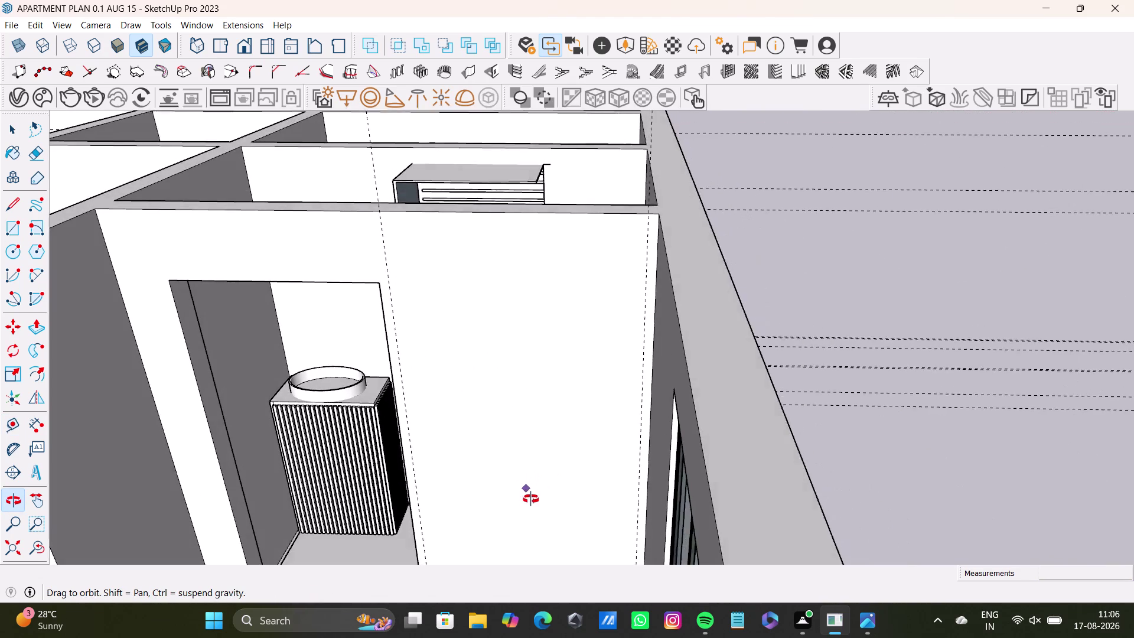
middle_drag(531, 497, 579, 356)
scroll(up, 3)
middle_drag(590, 493, 590, 415)
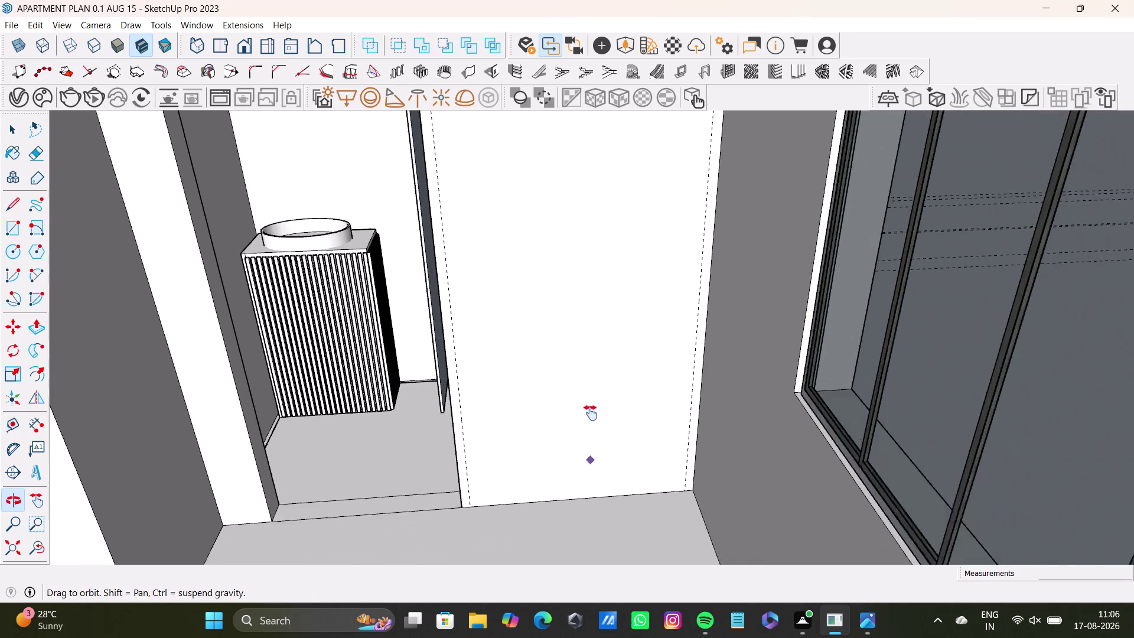
middle_drag(590, 415, 591, 413)
scroll(up, 3)
click(592, 451)
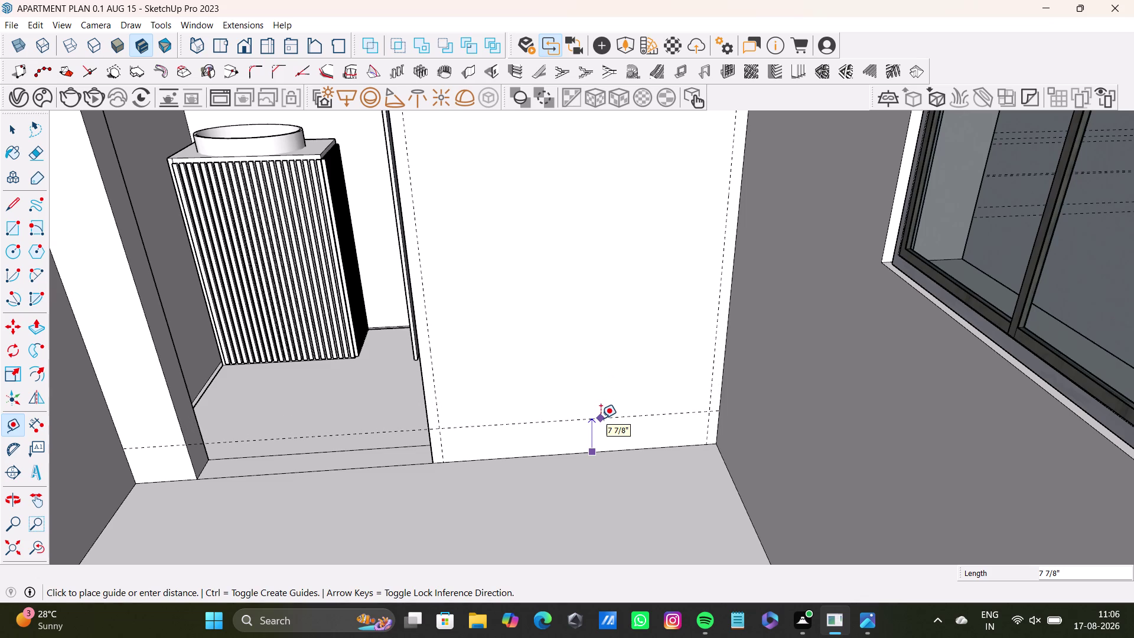
Place the bottom guide 4" above the niche wall's bottom edge.
key(4)
key(shift+quotedbl)
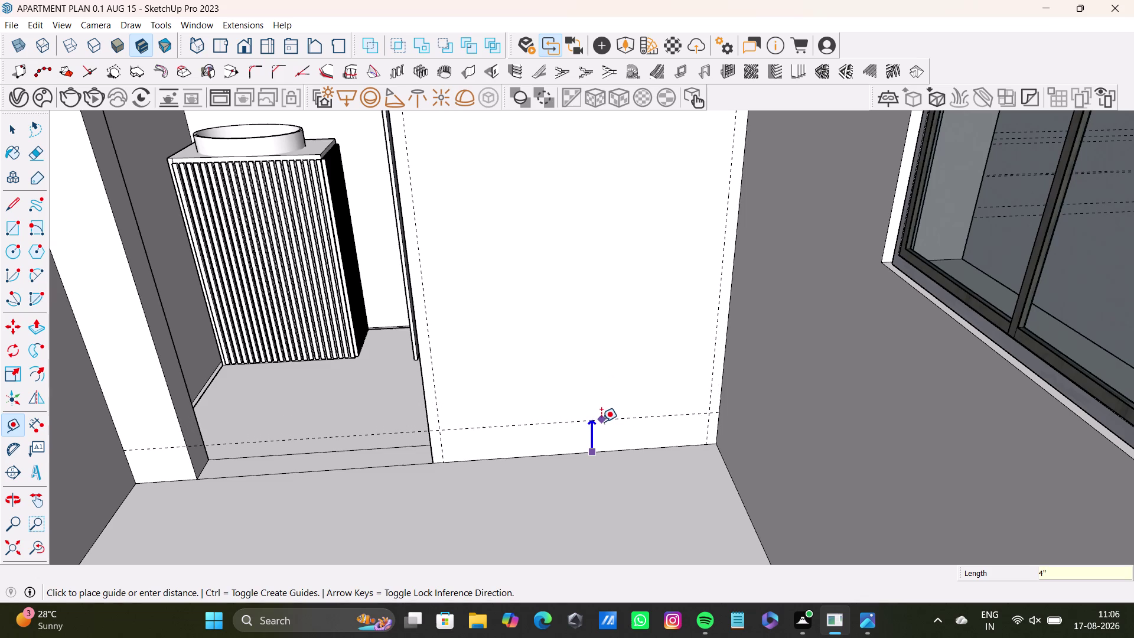
key(Return)
middle_drag(596, 392, 601, 454)
middle_drag(608, 455, 594, 484)
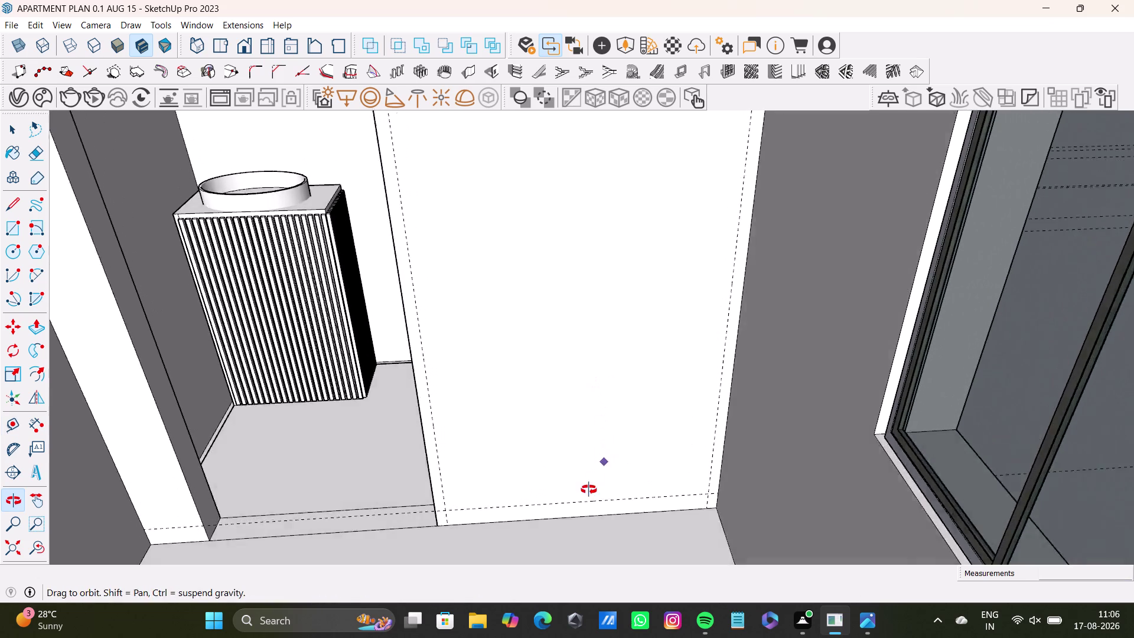
middle_drag(594, 485, 576, 487)
middle_drag(607, 406, 633, 498)
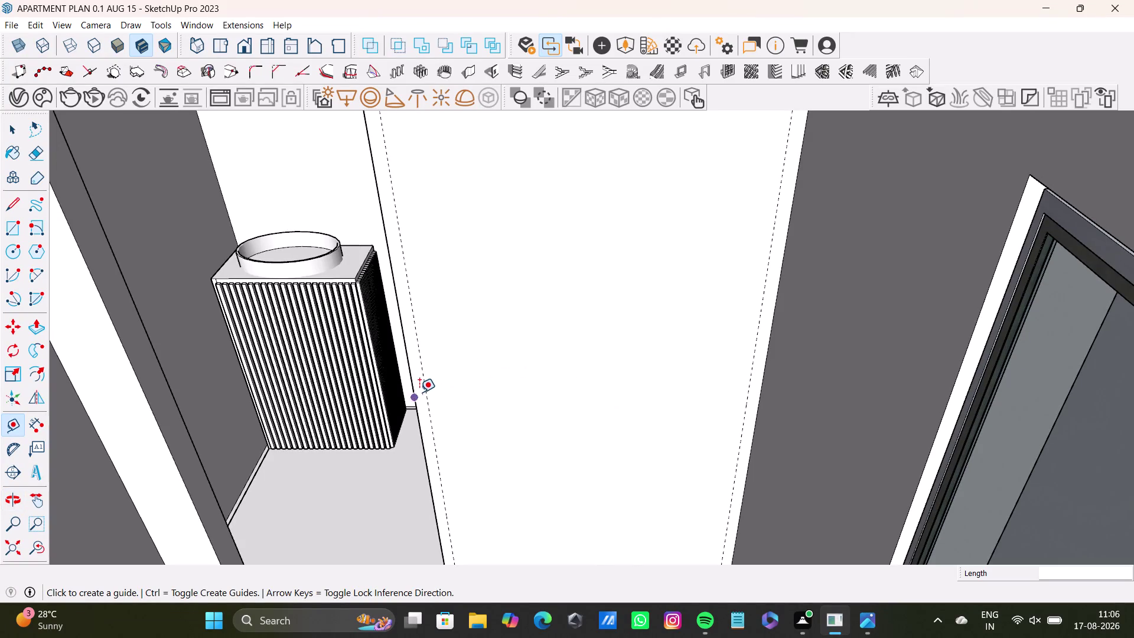
scroll(down, 3)
middle_drag(538, 333, 542, 417)
Start a guide from the niche wall edge and turn toward the wall beside the niche.
click(585, 117)
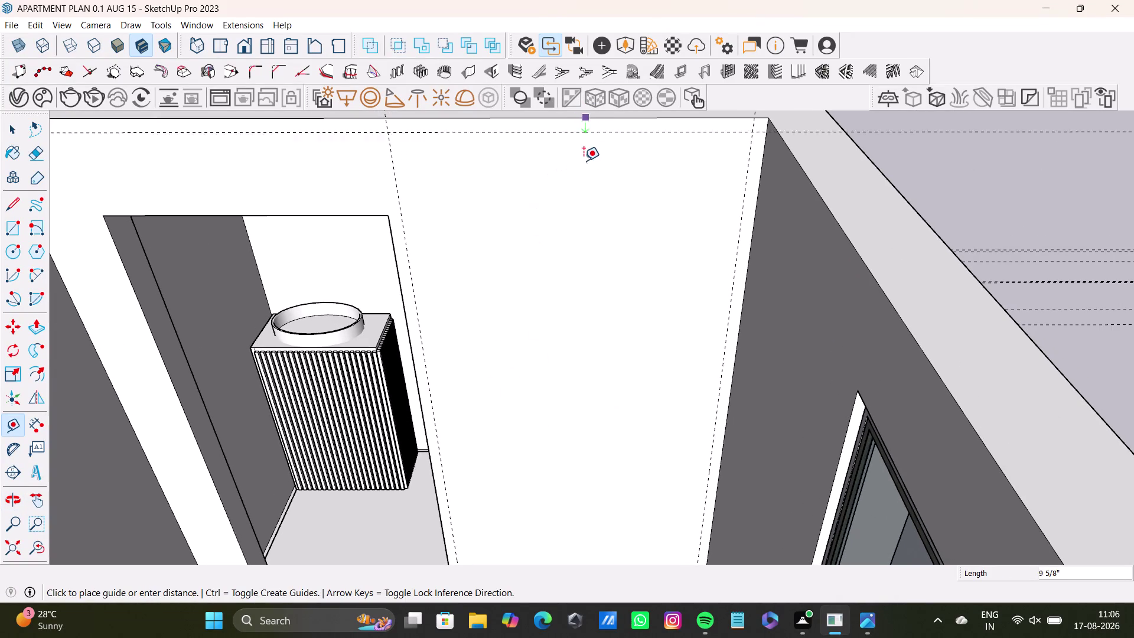
middle_drag(583, 299, 684, 203)
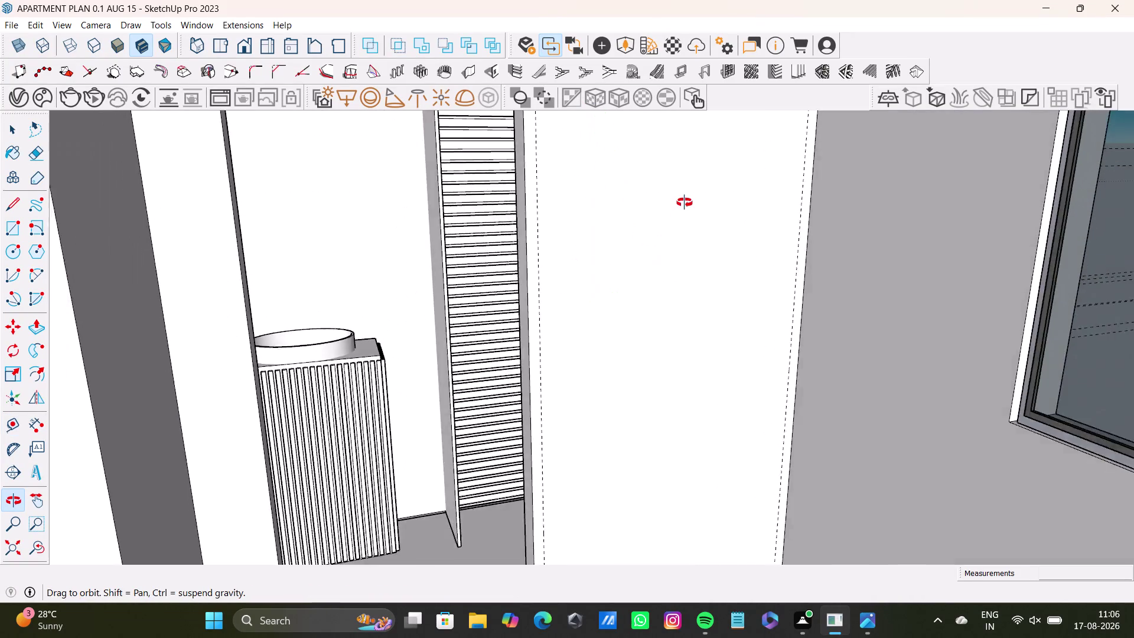
middle_drag(684, 202, 595, 210)
scroll(down, 3)
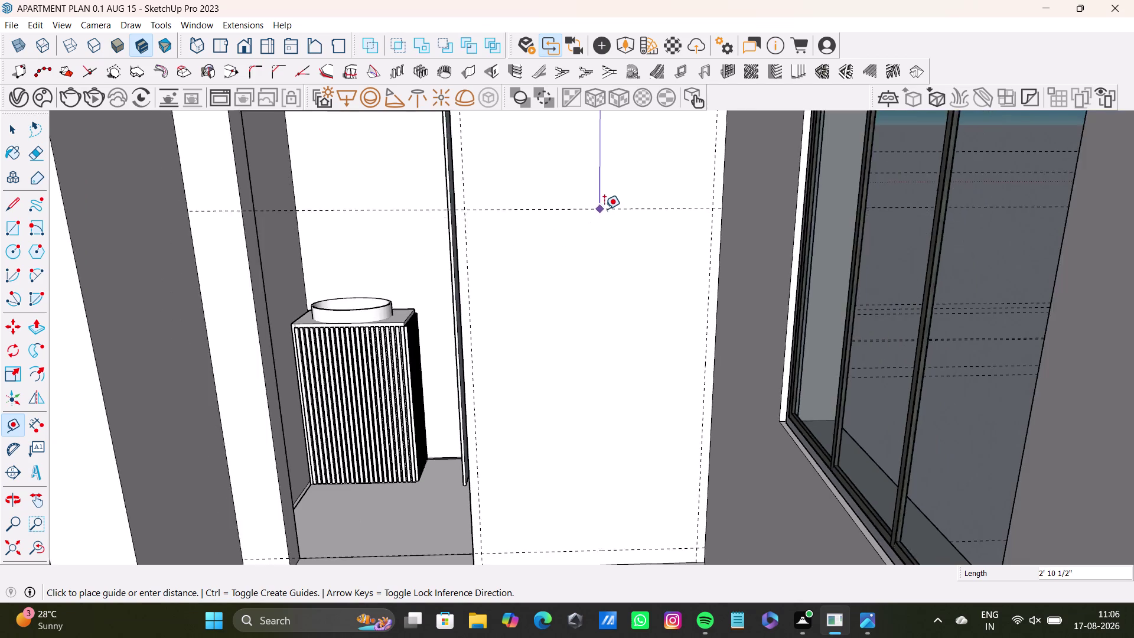
scroll(down, 3)
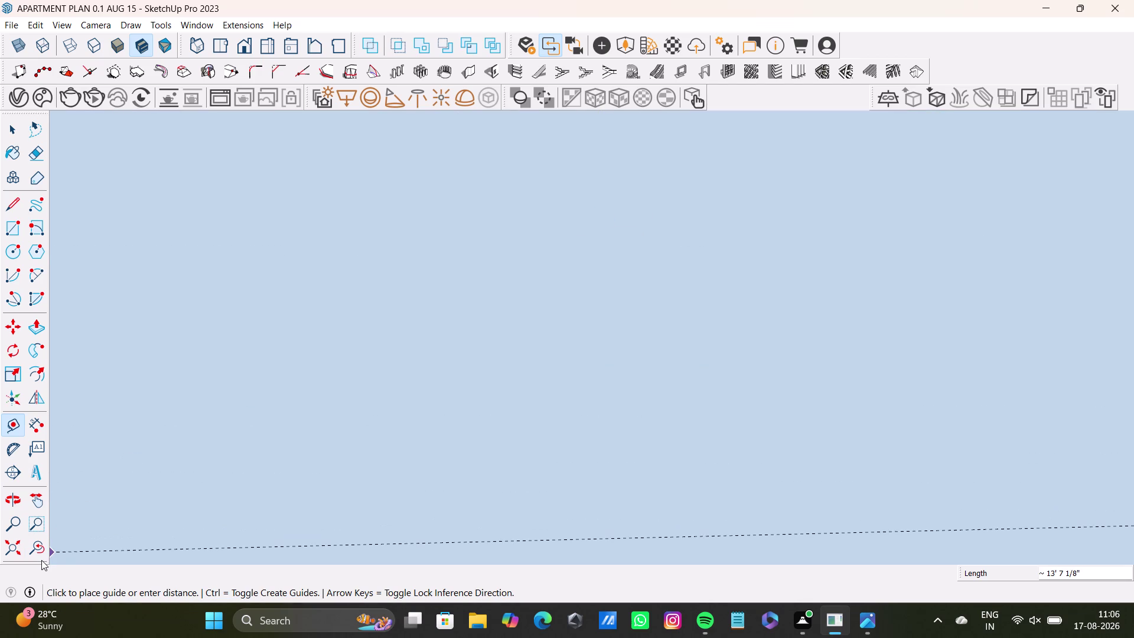
click(40, 559)
Place a horizontal guide about 1'8" below the wall's top edge.
middle_drag(587, 234, 572, 398)
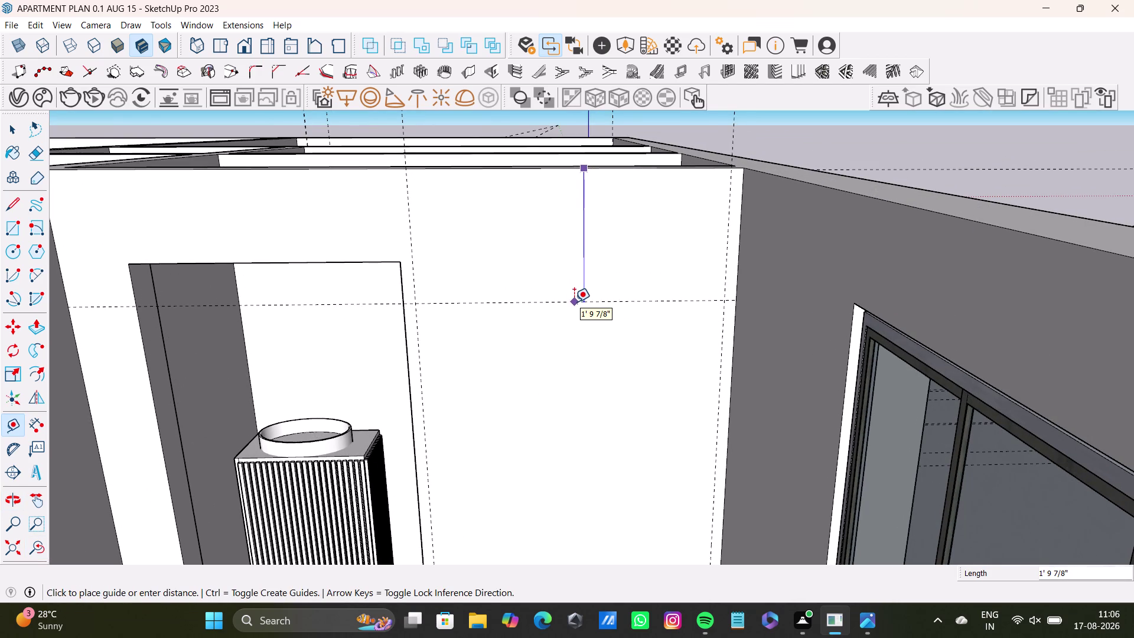
scroll(down, 3)
middle_drag(573, 298, 571, 190)
middle_drag(585, 221, 582, 194)
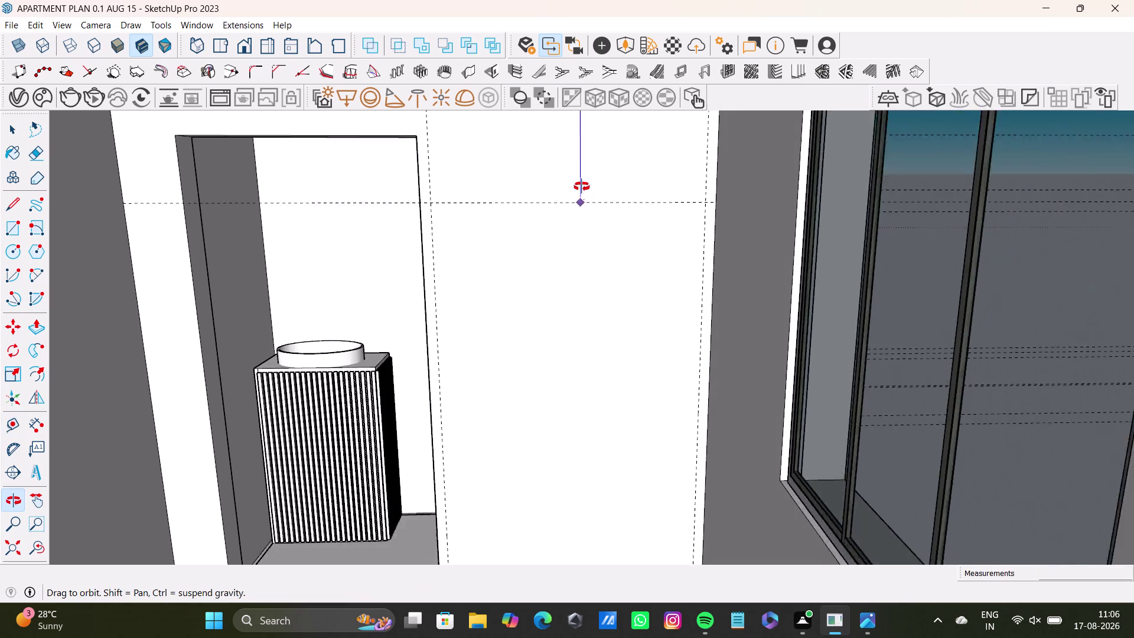
middle_drag(582, 194, 579, 160)
scroll(down, 3)
middle_drag(590, 170, 594, 207)
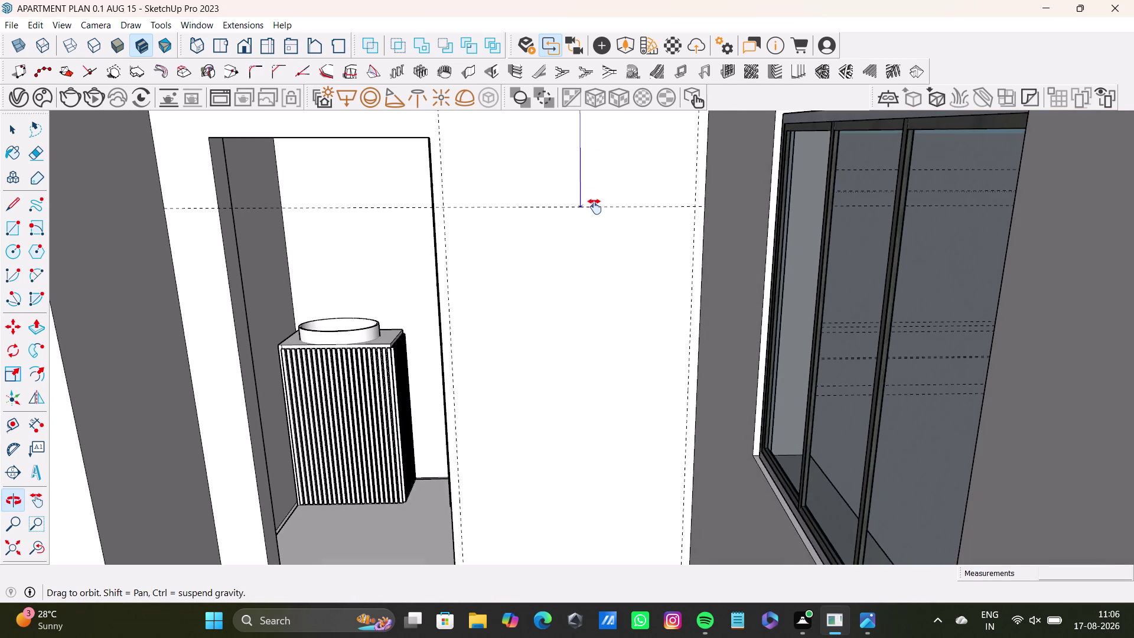
middle_drag(595, 207, 580, 240)
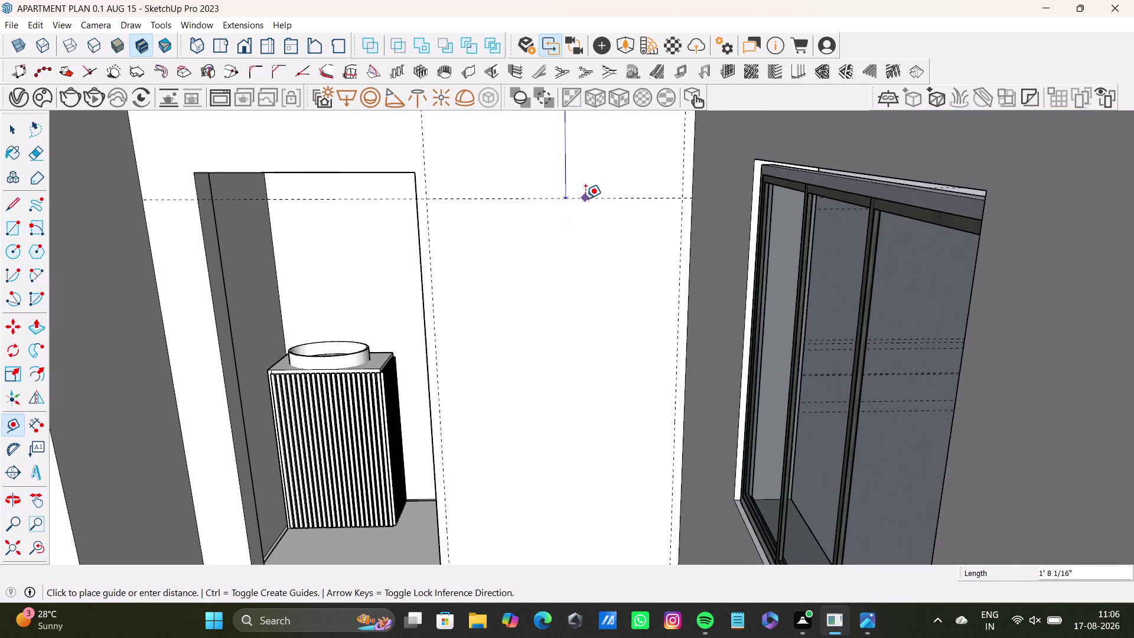
click(584, 198)
Add a second horizontal guide from the top edge, near the first one.
scroll(down, 3)
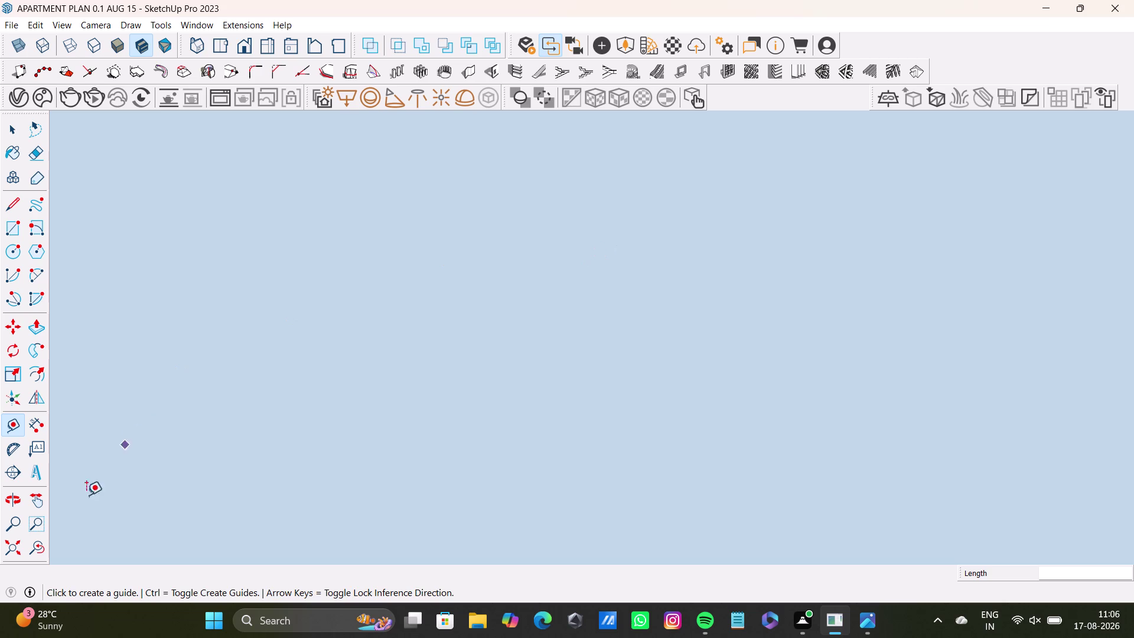
click(37, 555)
middle_drag(538, 314, 539, 228)
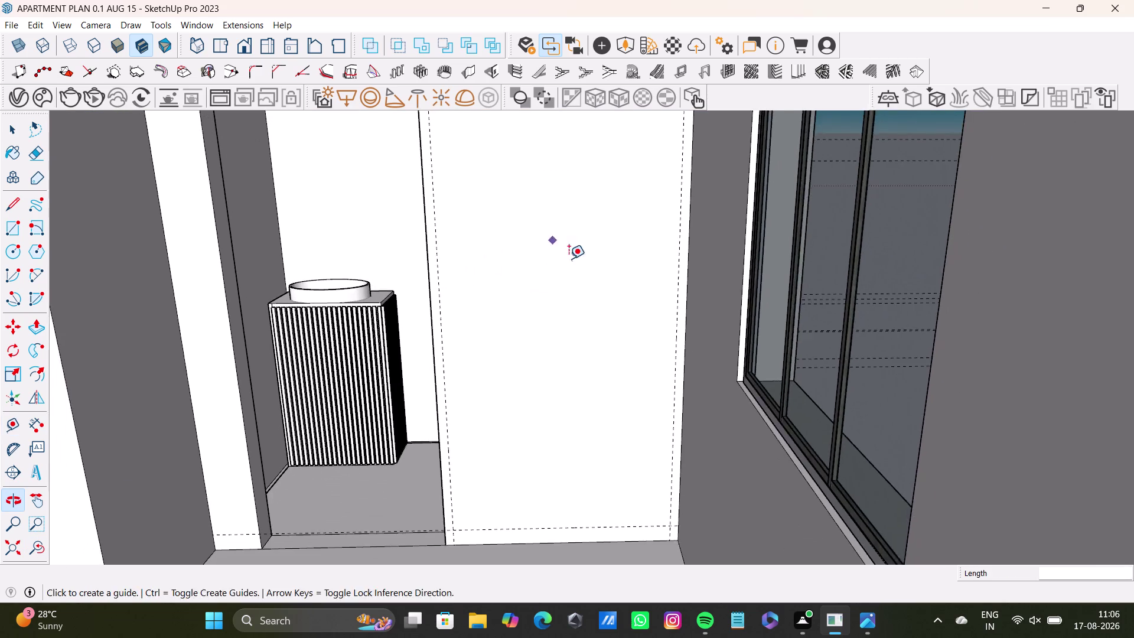
middle_drag(569, 259, 555, 296)
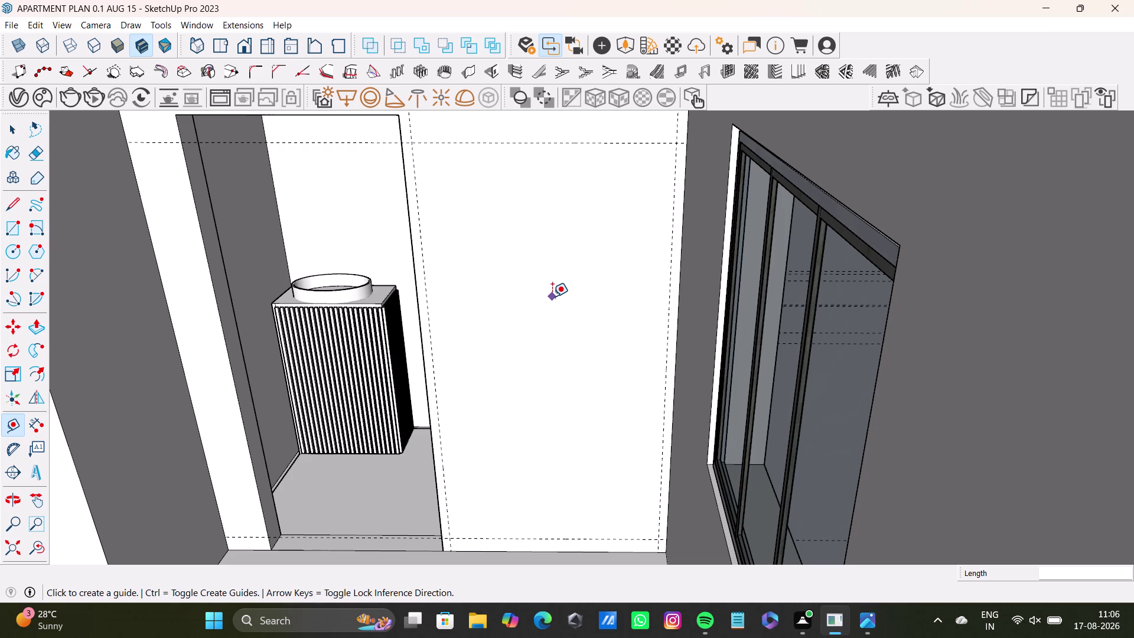
scroll(down, 3)
middle_drag(598, 233, 594, 275)
middle_drag(590, 273, 586, 299)
click(548, 221)
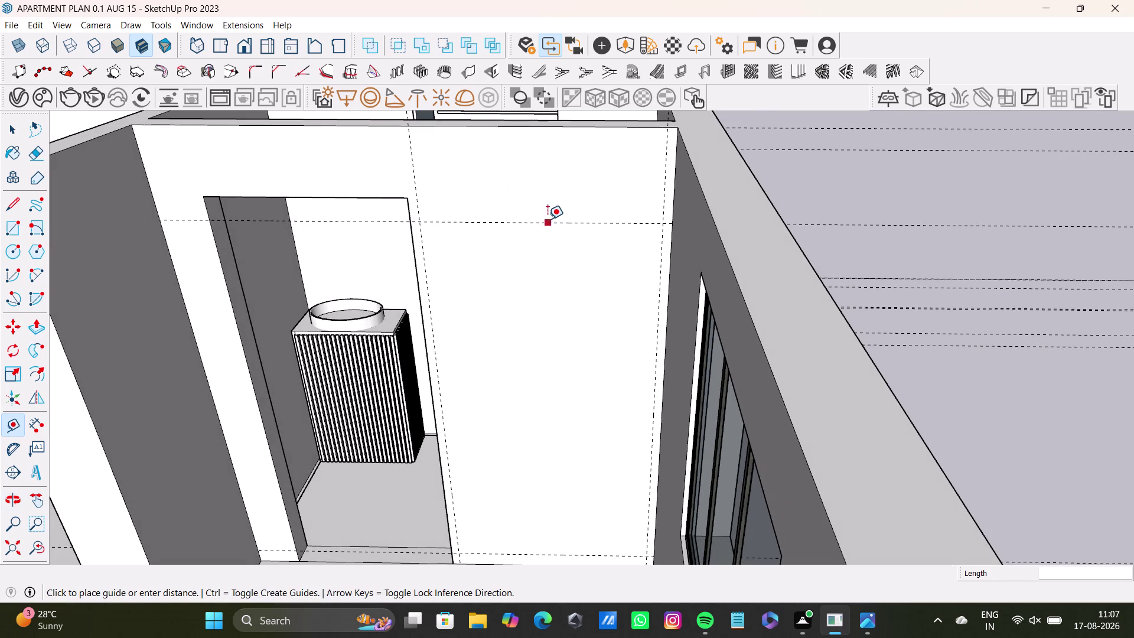
click(532, 201)
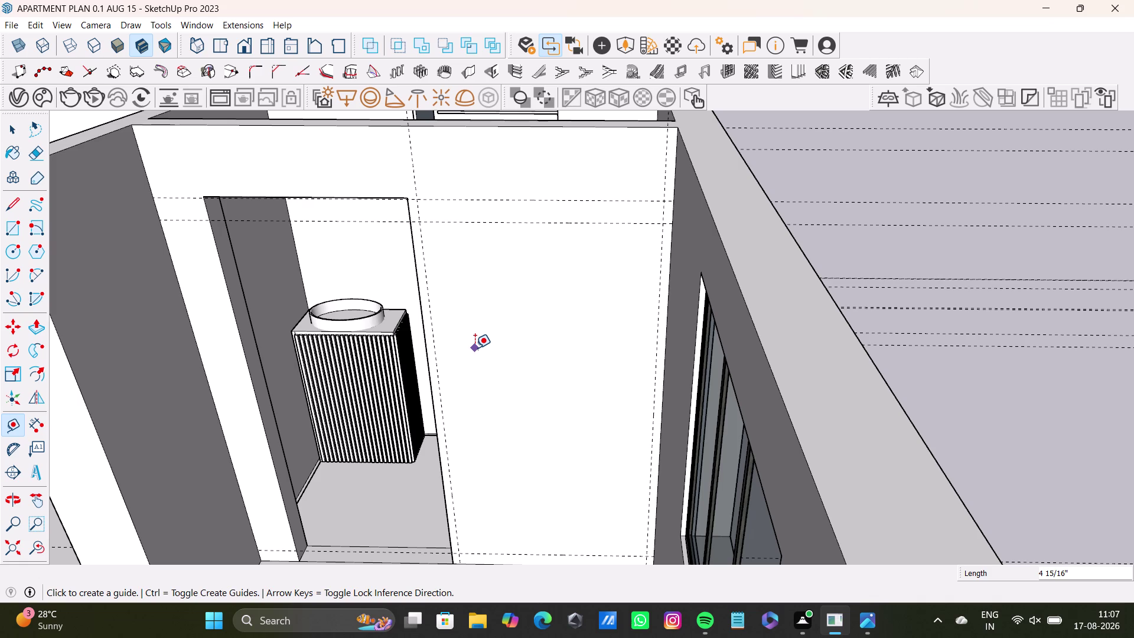
With Tape Measure, add a vertical guide about 9 7/8" in from the wall's left edge.
scroll(down, 3)
middle_drag(501, 379, 527, 308)
middle_drag(533, 336, 538, 347)
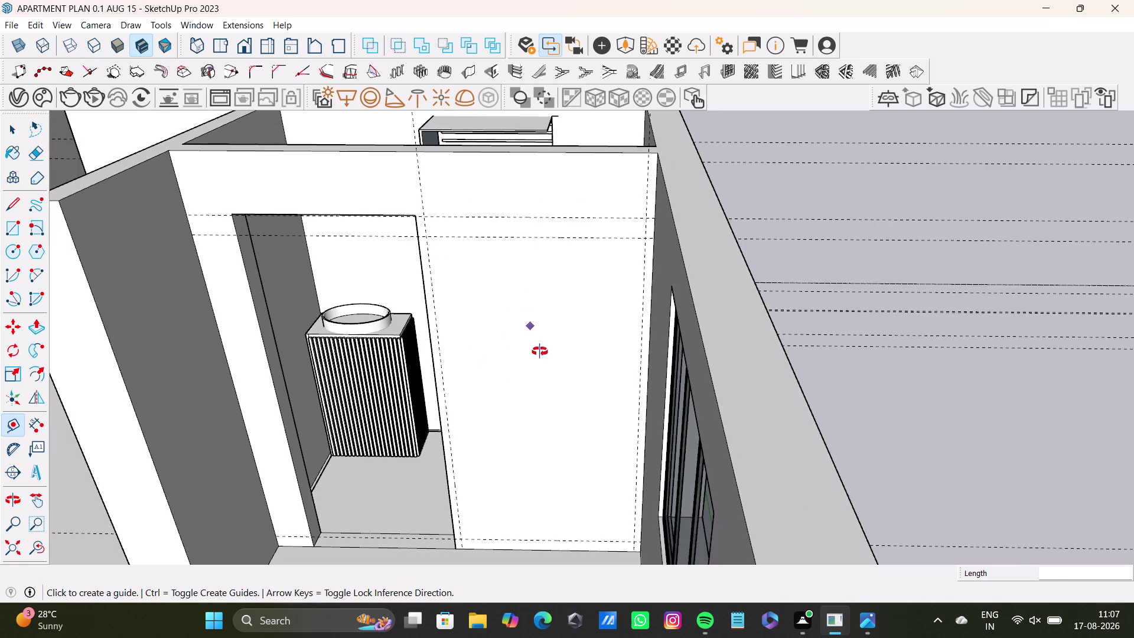
middle_drag(538, 348, 563, 298)
middle_drag(573, 317, 550, 308)
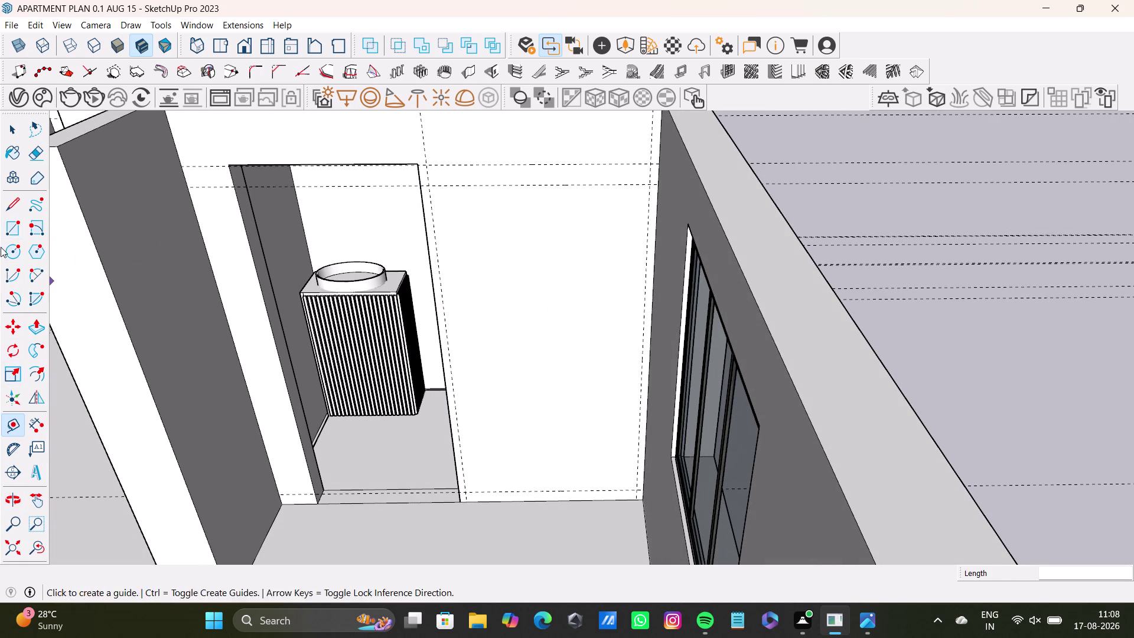
click(12, 429)
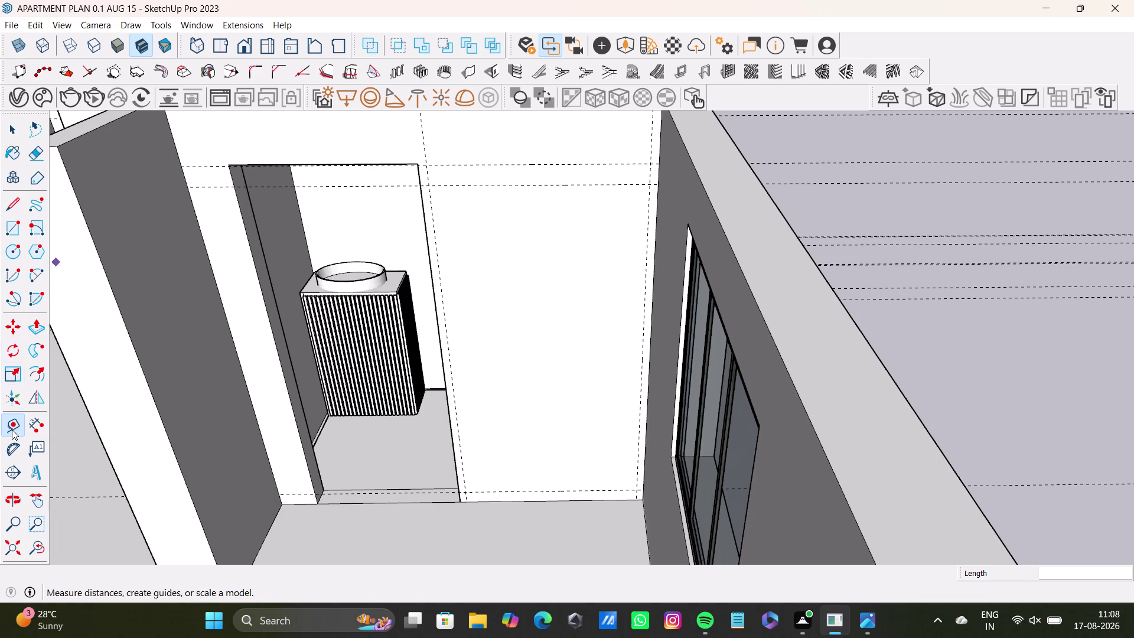
scroll(up, 3)
click(446, 397)
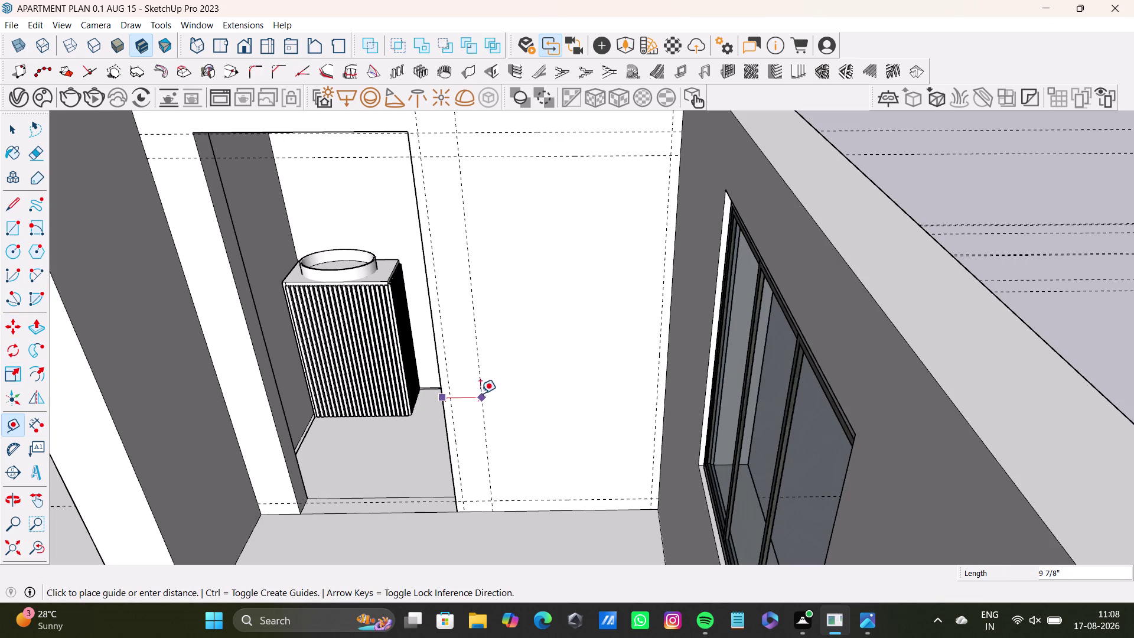
click(476, 391)
Add a vertical guide about 6 1/4" in from the wall's right edge.
click(657, 386)
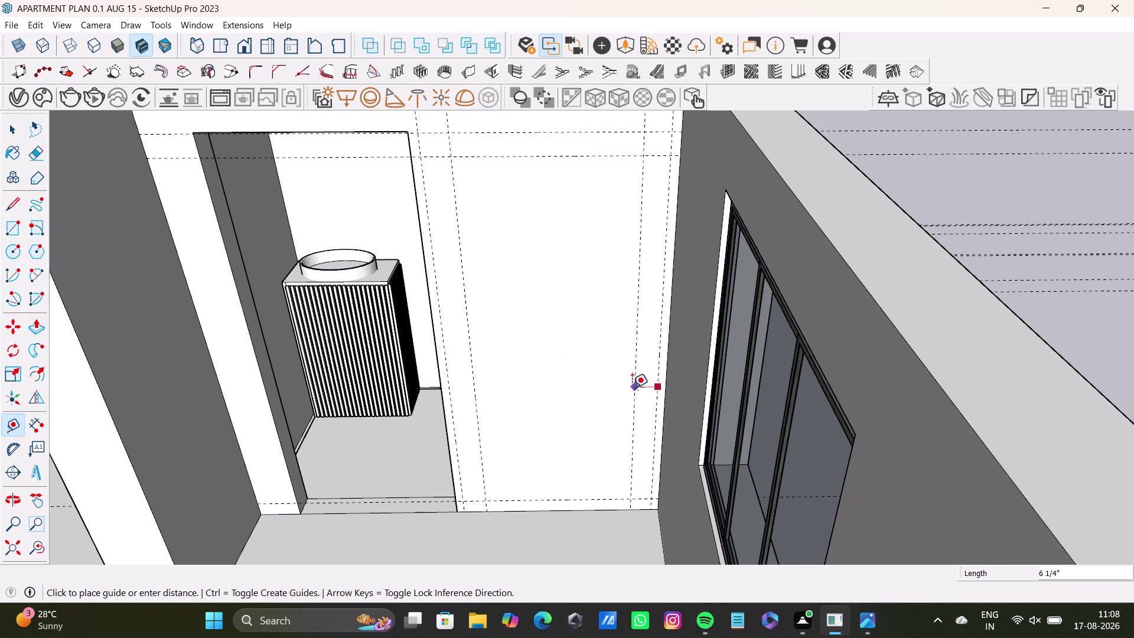
click(631, 388)
scroll(down, 3)
middle_drag(590, 385, 591, 377)
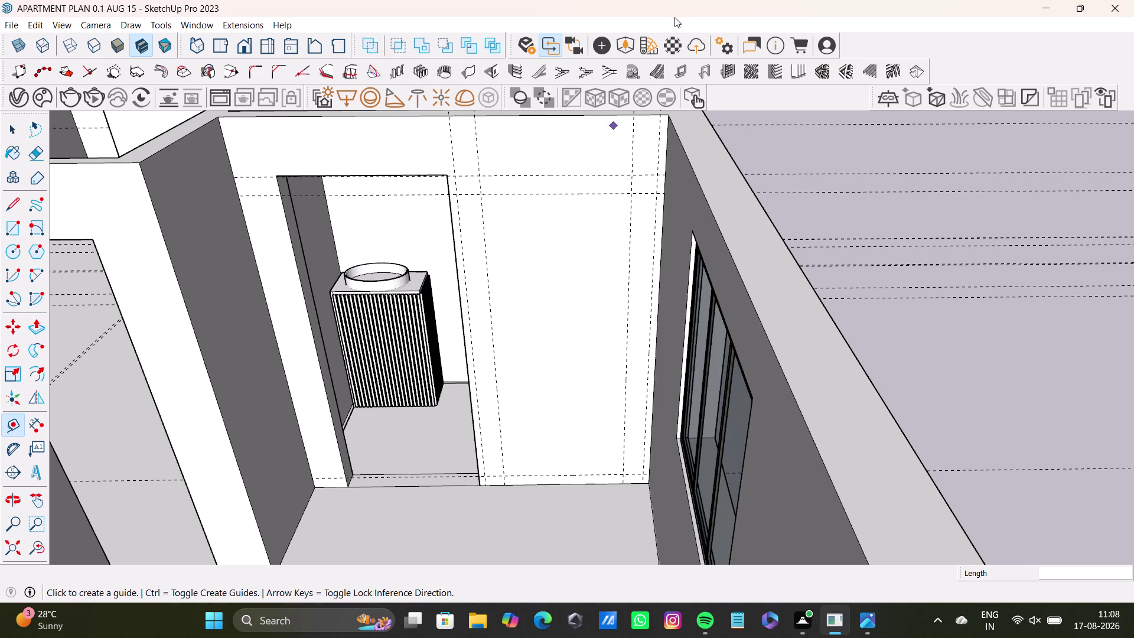
click(18, 227)
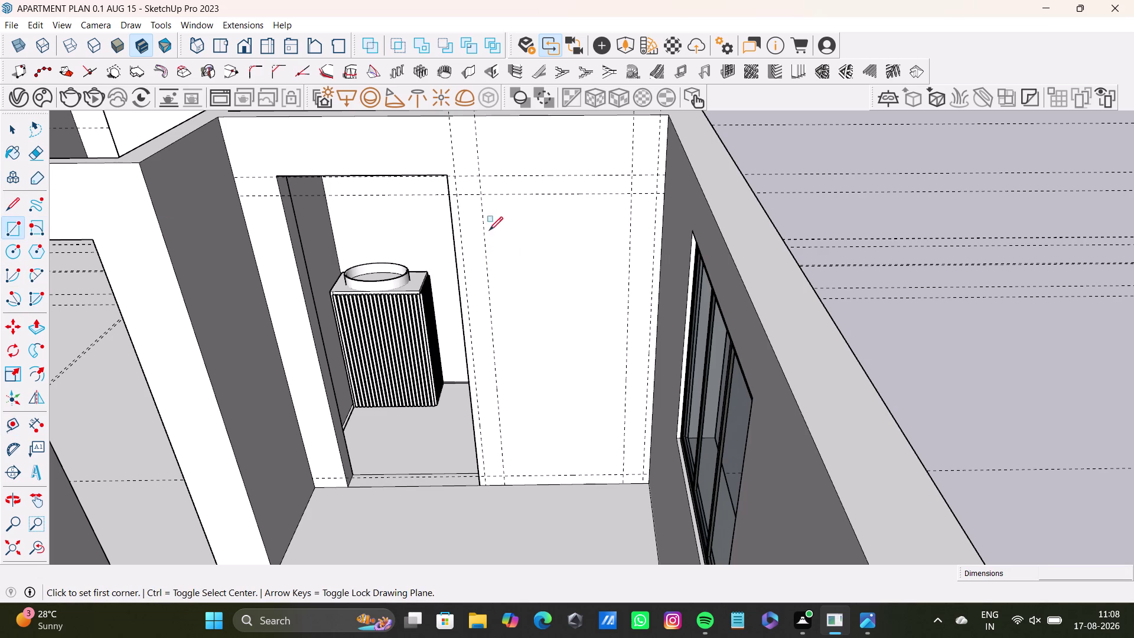
Draw the panel rectangle between opposite guide intersections, then return to Select.
scroll(up, 3)
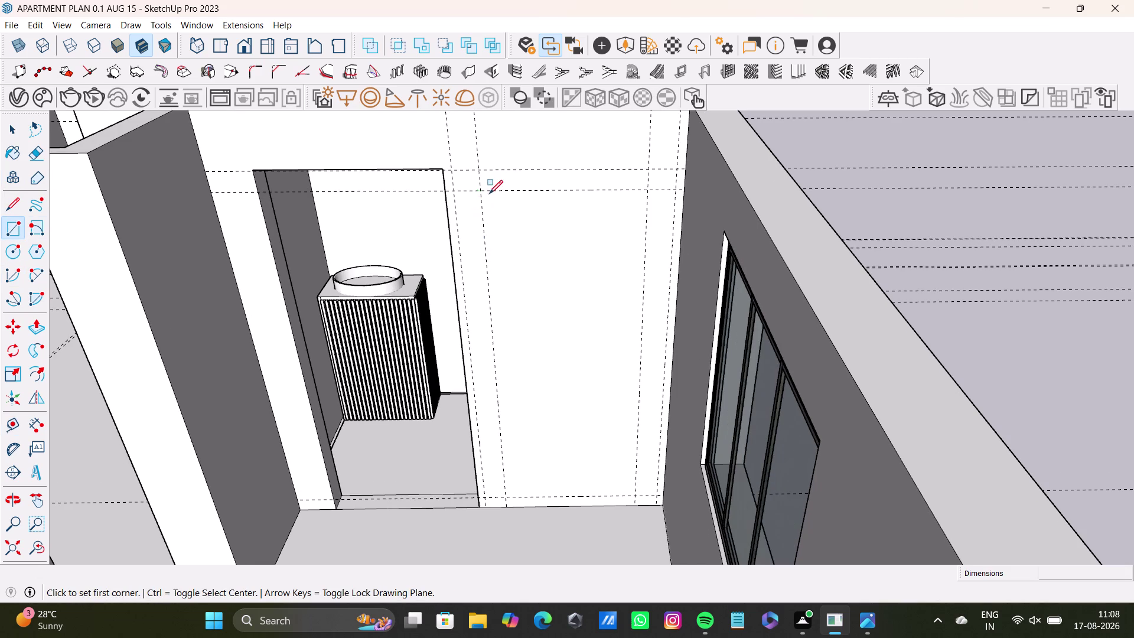
click(481, 190)
scroll(down, 3)
middle_drag(615, 421, 614, 411)
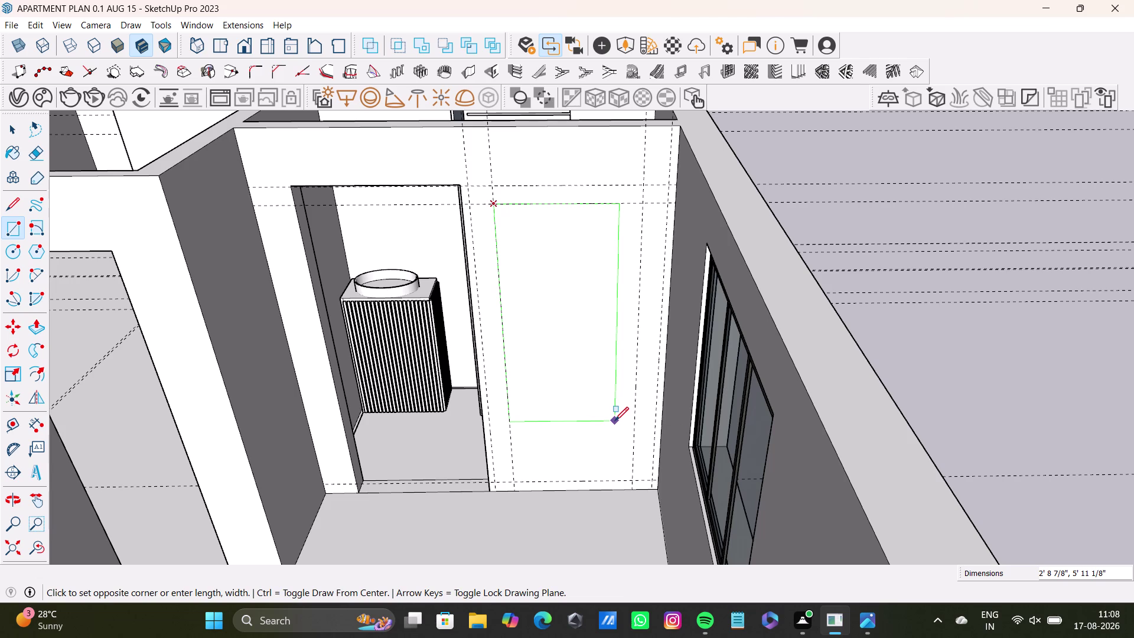
click(634, 480)
key(space)
Orbit around the finished panel and undo the last action.
middle_drag(573, 402, 572, 439)
middle_drag(572, 438, 576, 408)
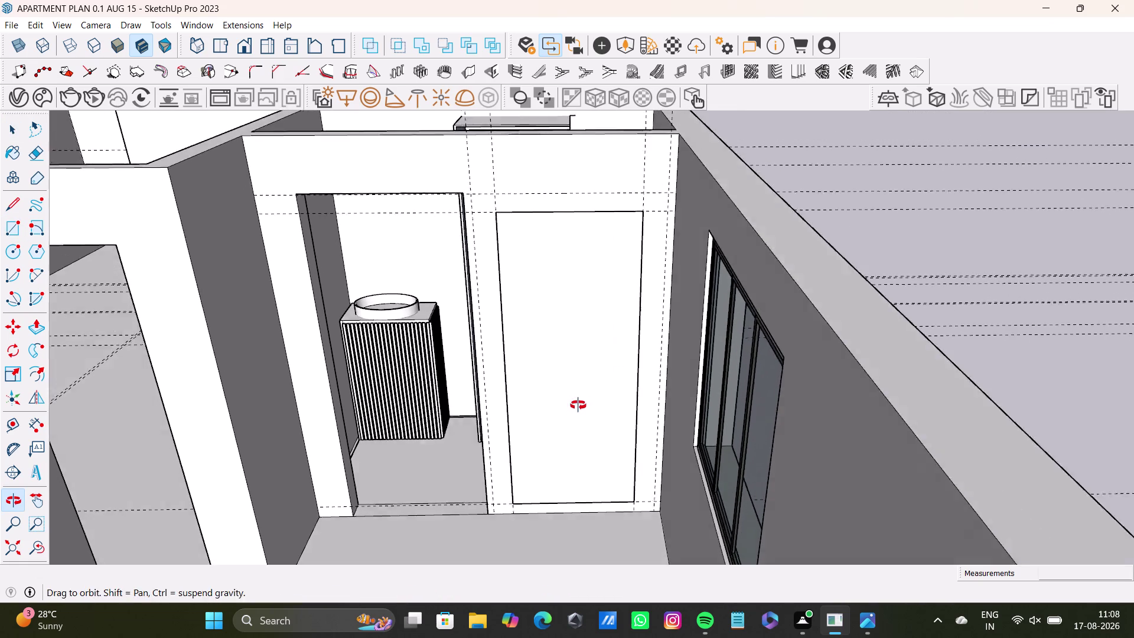
middle_drag(576, 408, 578, 404)
key(ctrl+z)
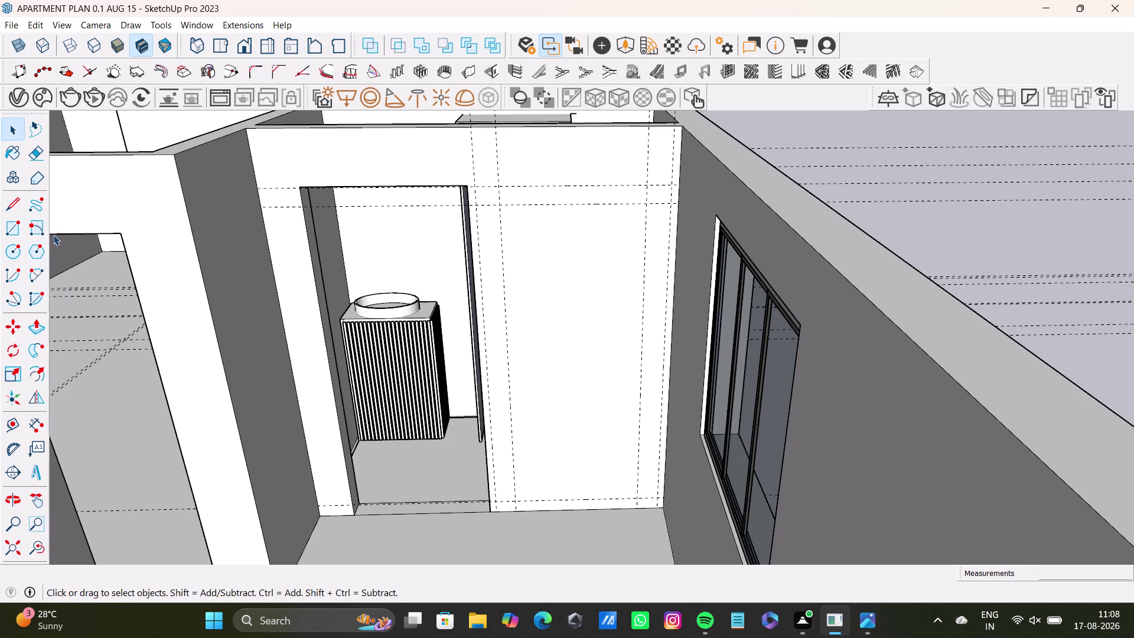
click(16, 228)
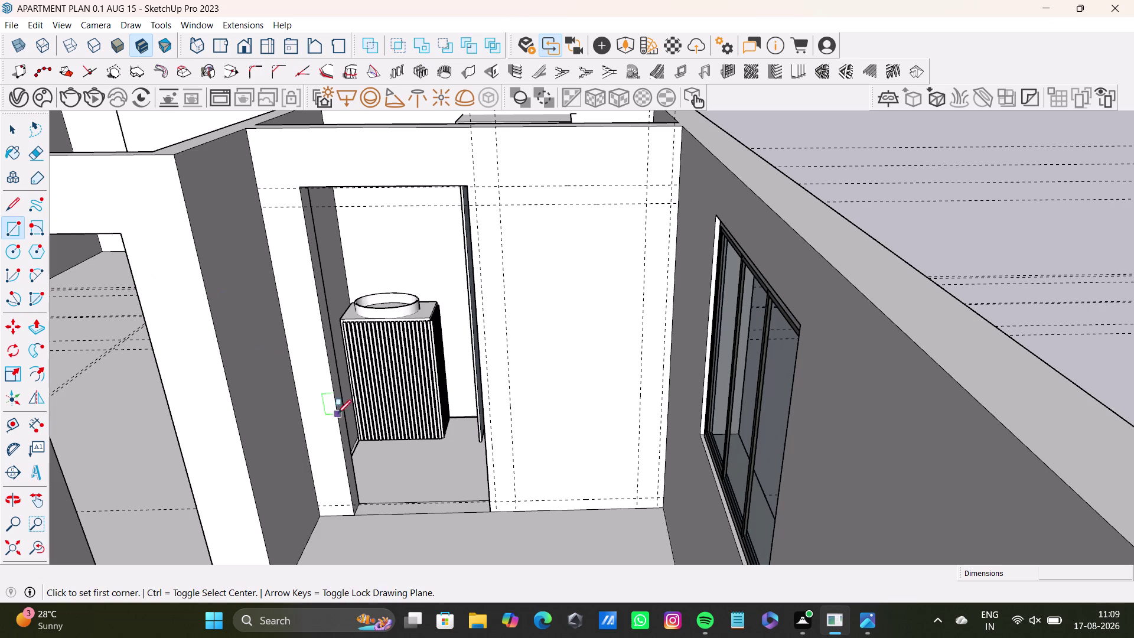
Switch the Rectangle tool to draw outward from its centre point.
key(ctrl+s)
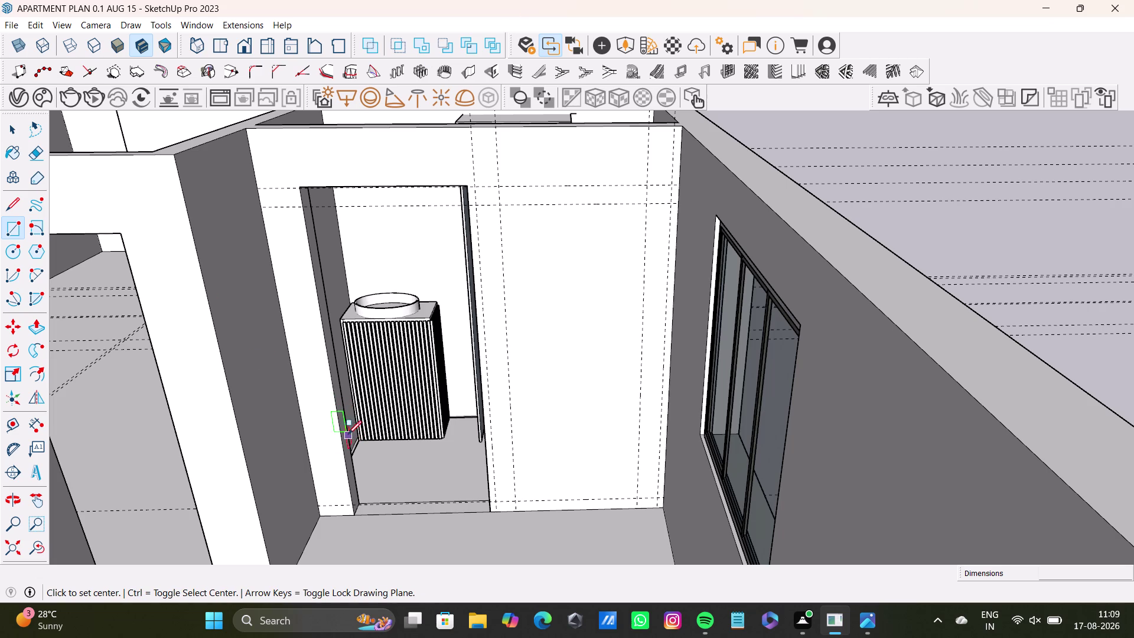